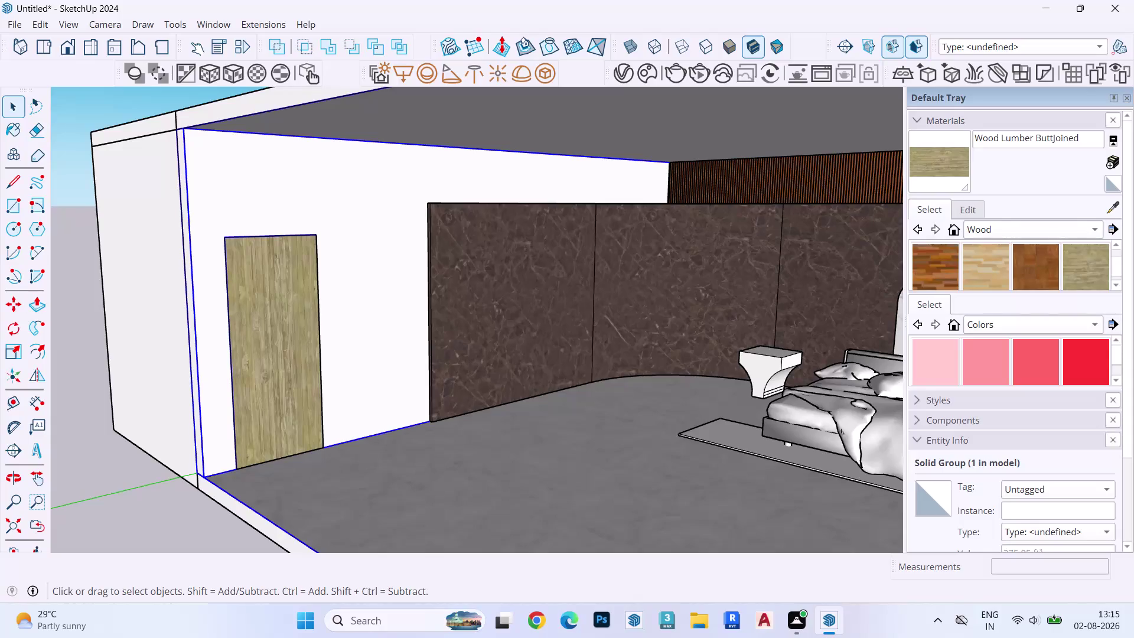
Close and reopen the secondary material library pane, scrolling through its Wood textures.
click(1118, 140)
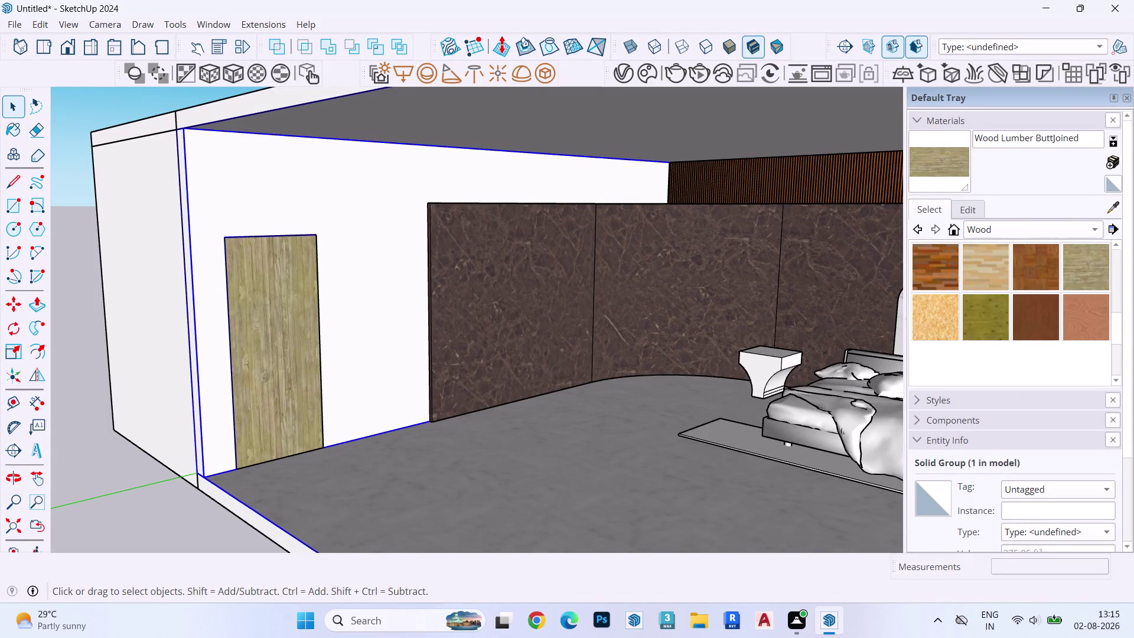
click(1112, 138)
scroll(down, 3)
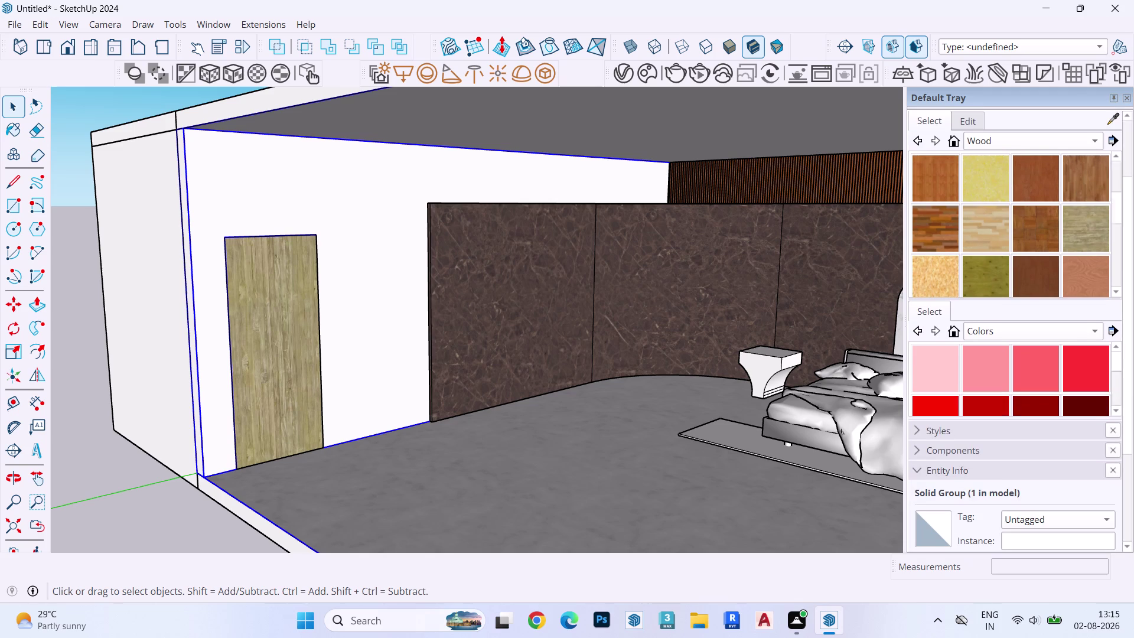
scroll(up, 3)
scroll(up, 3)
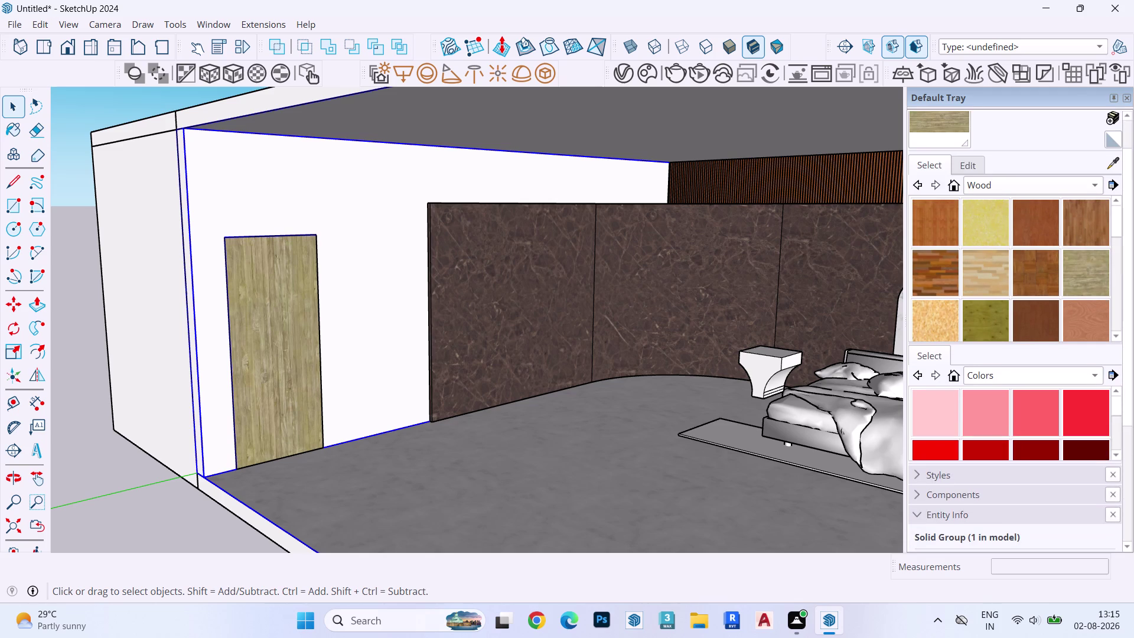
scroll(up, 3)
scroll(up, 3)
scroll(down, 3)
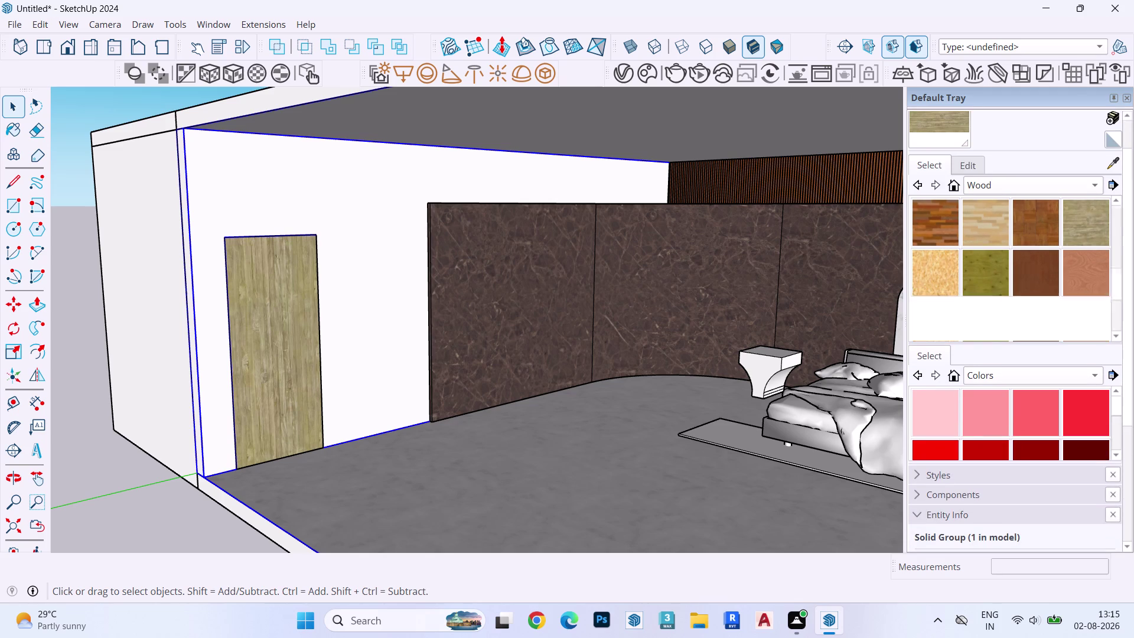
scroll(down, 3)
scroll(up, 3)
scroll(up, 3)
Close the secondary library pane again, then collapse and re-expand the Materials panel.
click(1113, 137)
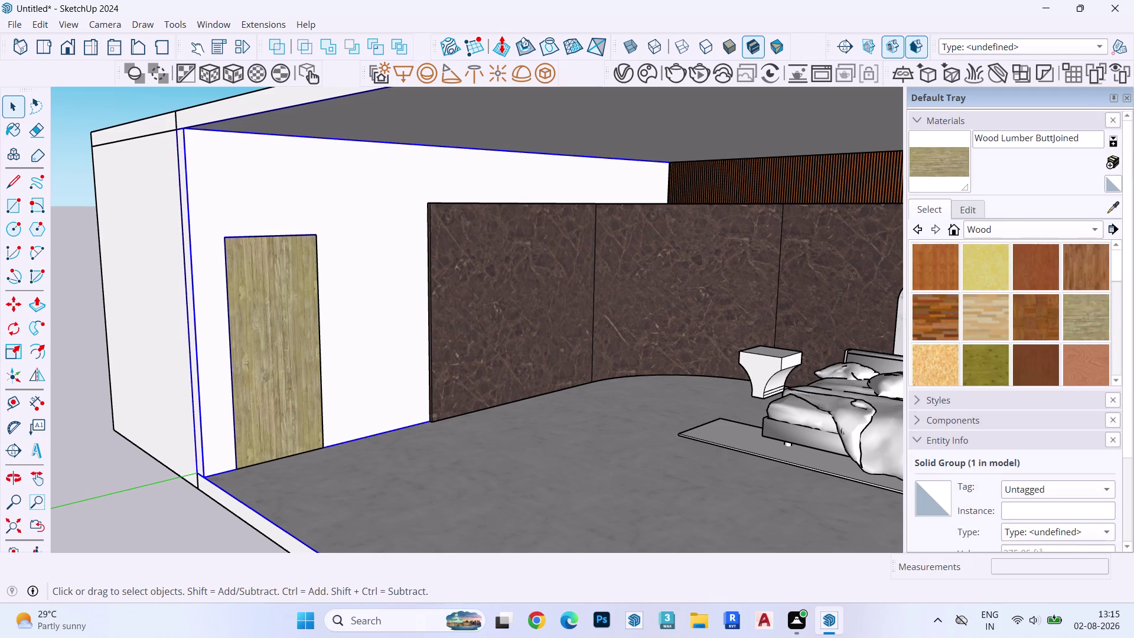
click(958, 117)
click(946, 177)
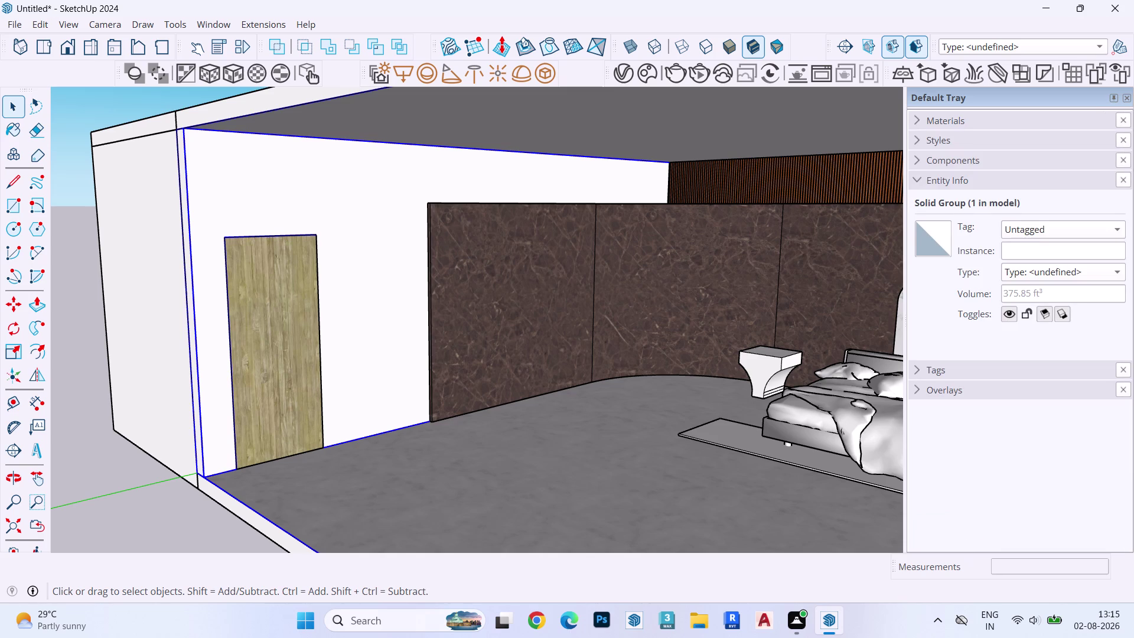
click(943, 119)
scroll(up, 3)
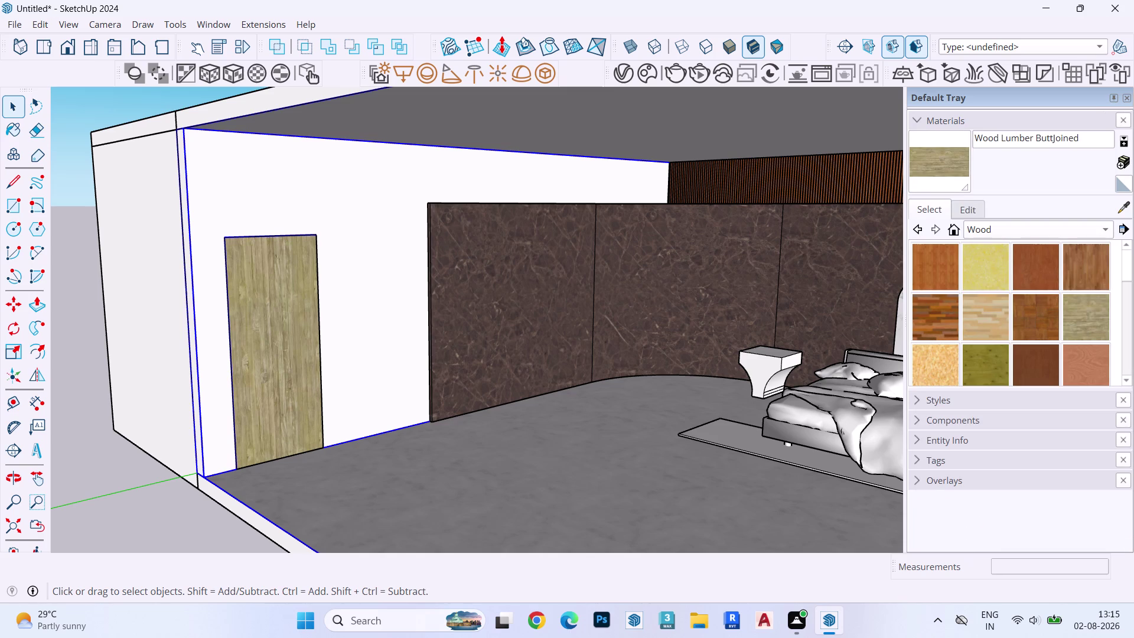
scroll(up, 3)
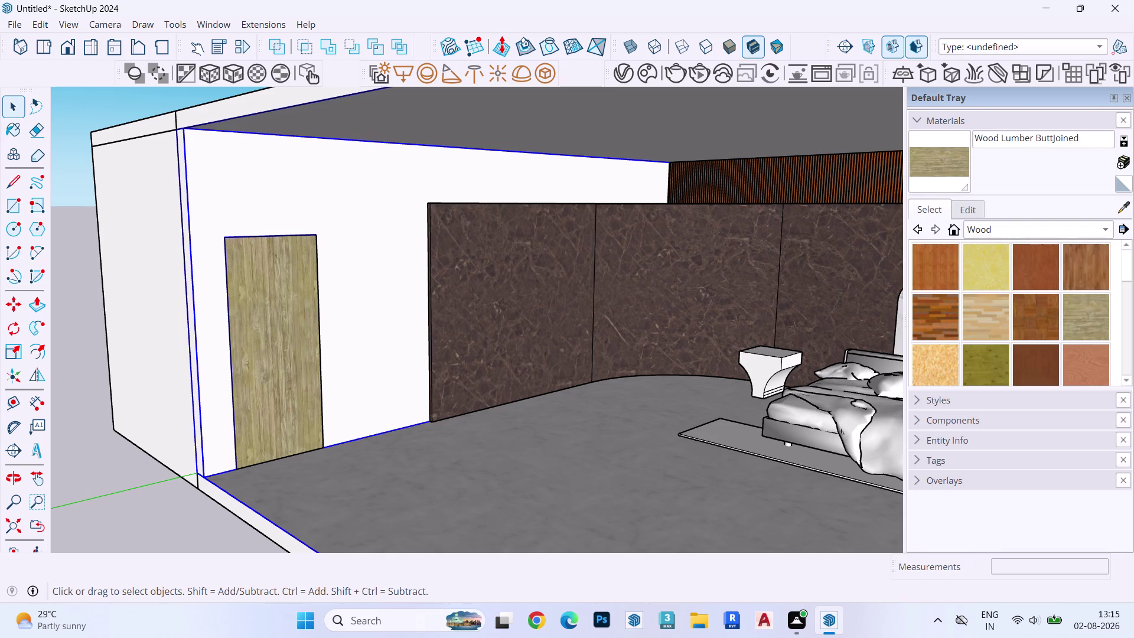
Switch the materials library to Colors and scroll through the colour swatches.
click(977, 232)
click(952, 85)
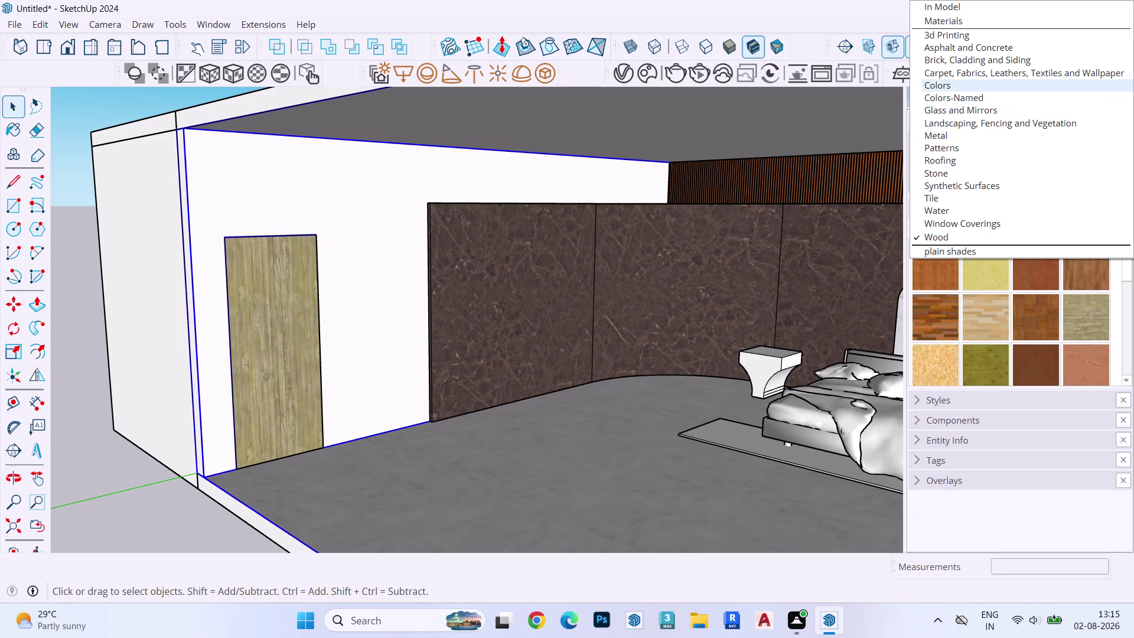
scroll(down, 3)
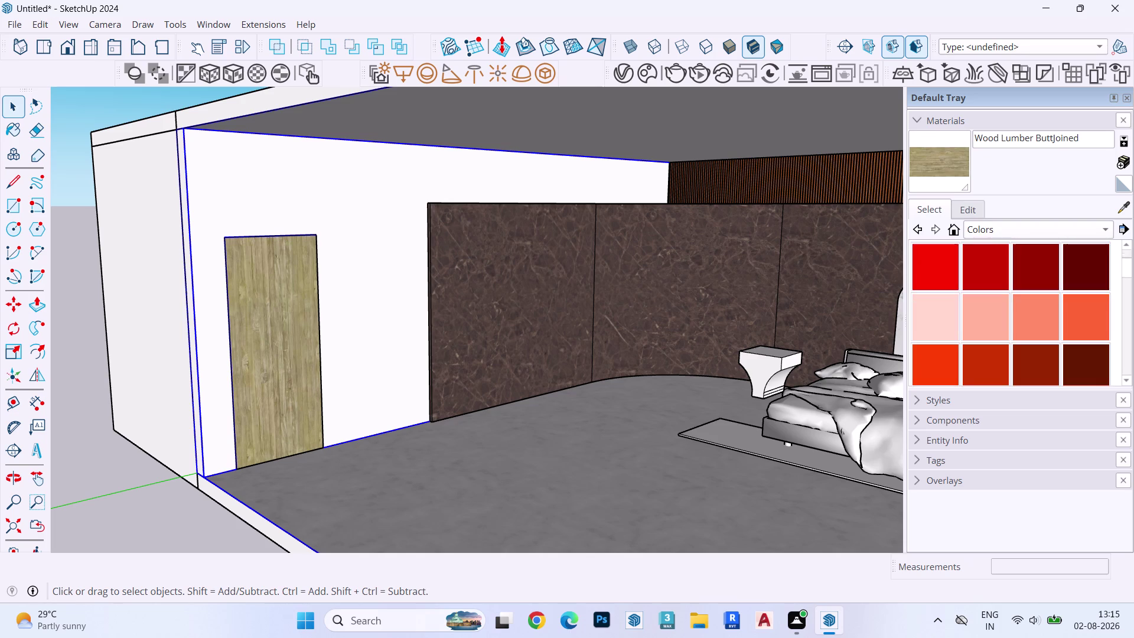
scroll(down, 3)
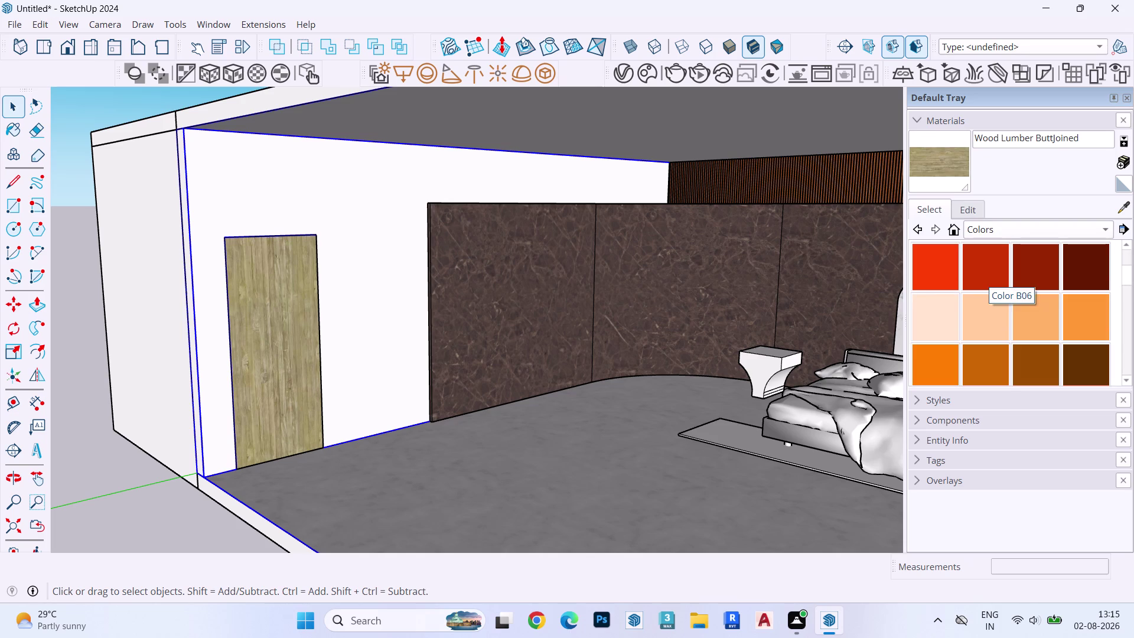
scroll(down, 3)
scroll(down, 3)
scroll(up, 3)
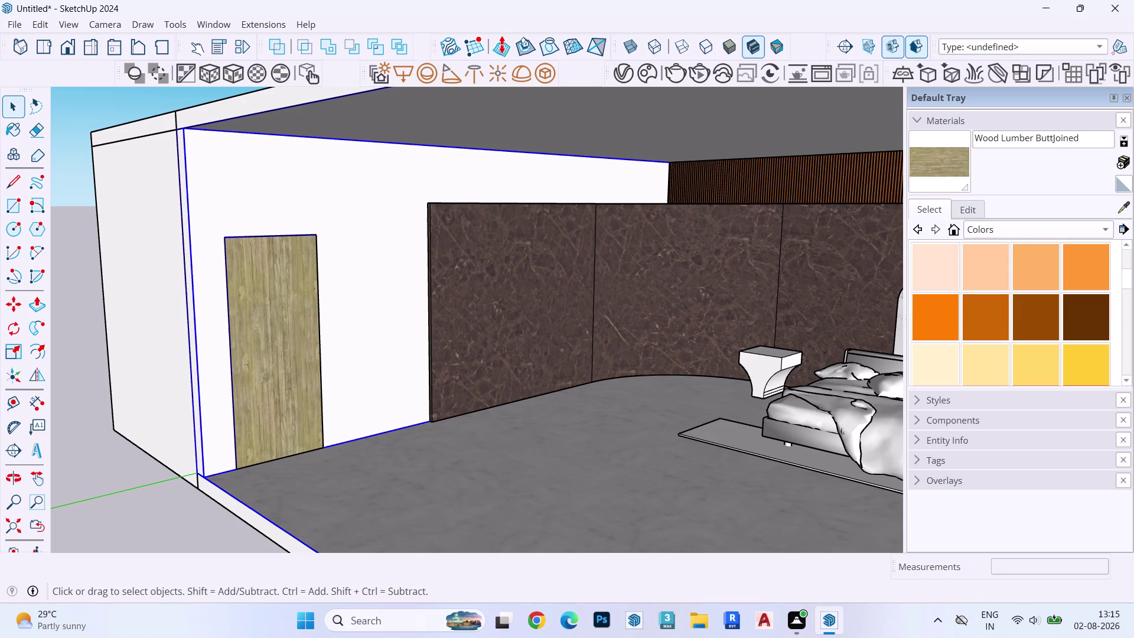
scroll(down, 3)
scroll(down, 3)
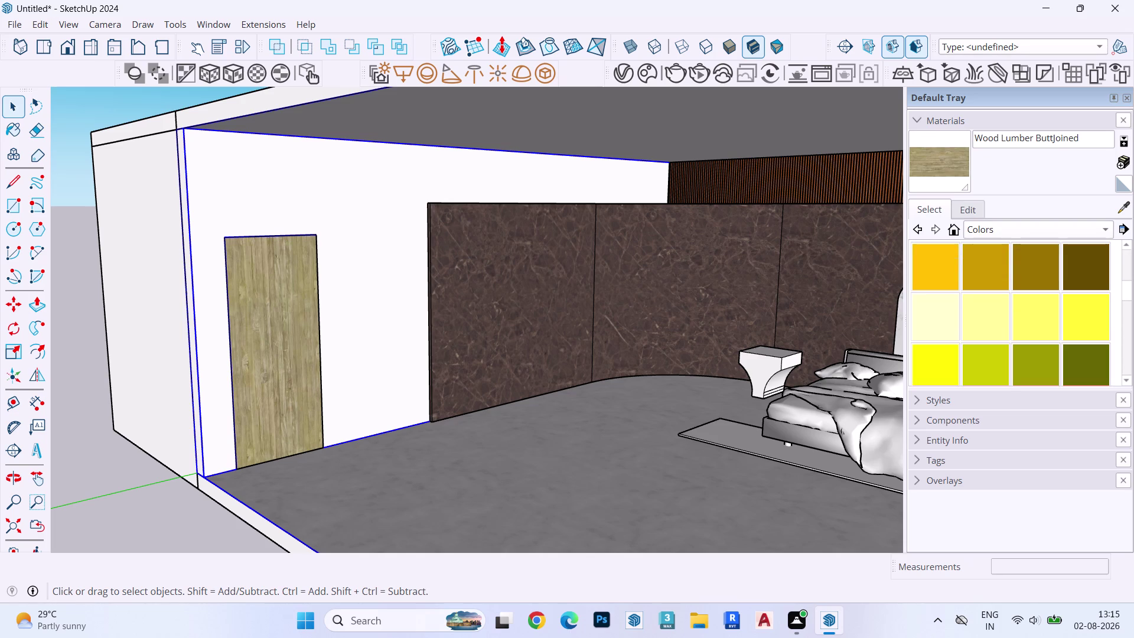
scroll(down, 3)
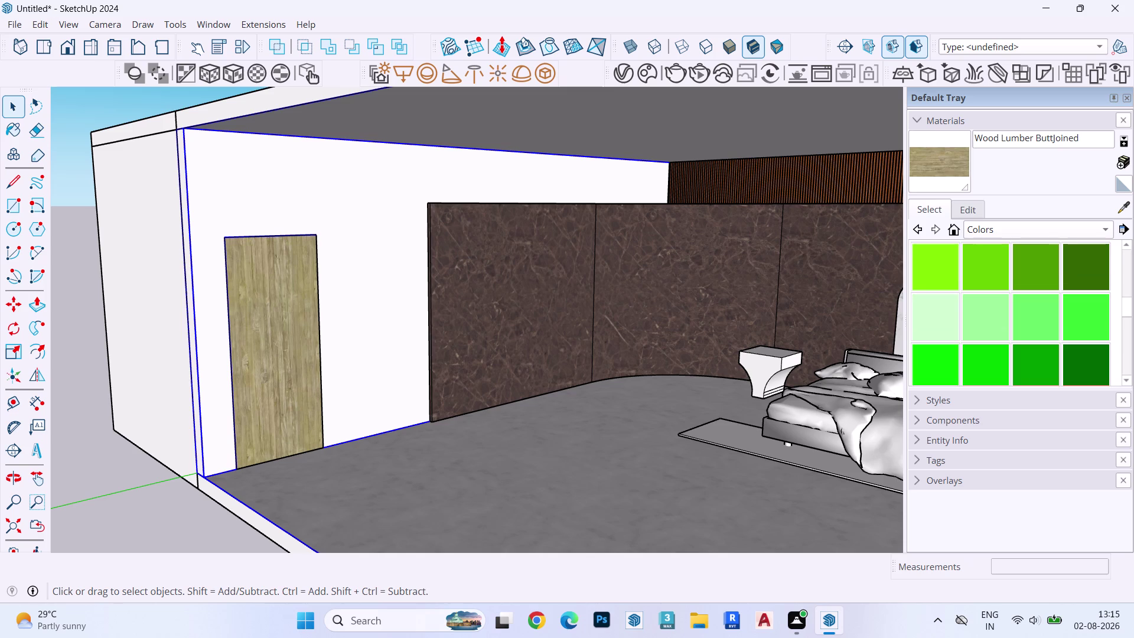
scroll(down, 3)
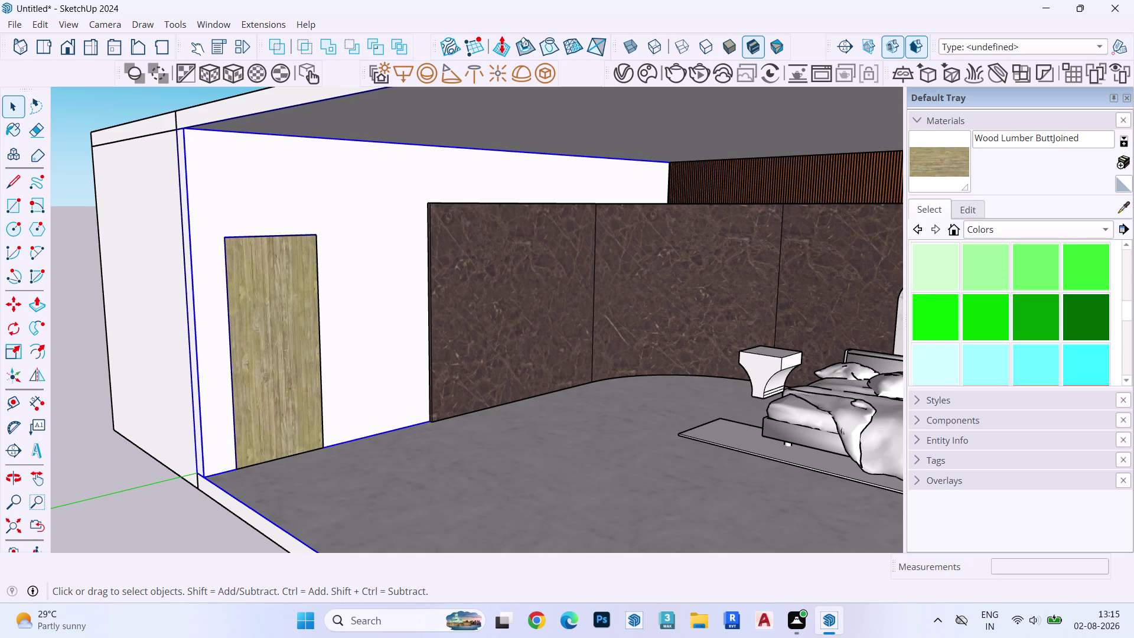
scroll(down, 3)
scroll(down, 3)
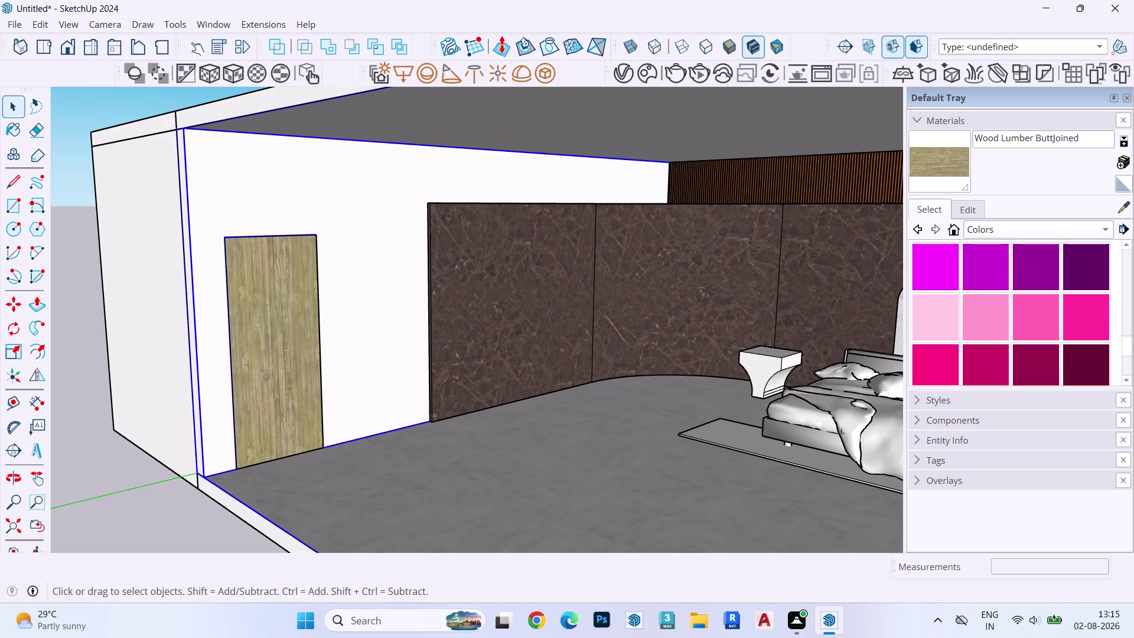
scroll(down, 3)
scroll(up, 3)
scroll(up, 3)
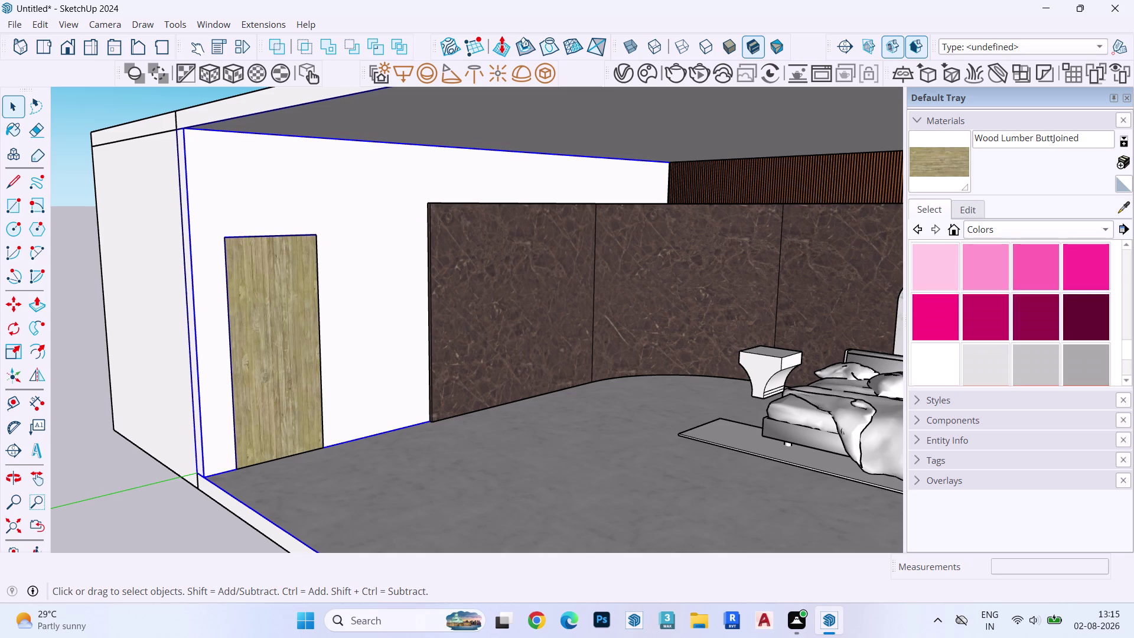
scroll(up, 3)
scroll(up, 3)
scroll(up, 3)
scroll(up, 3)
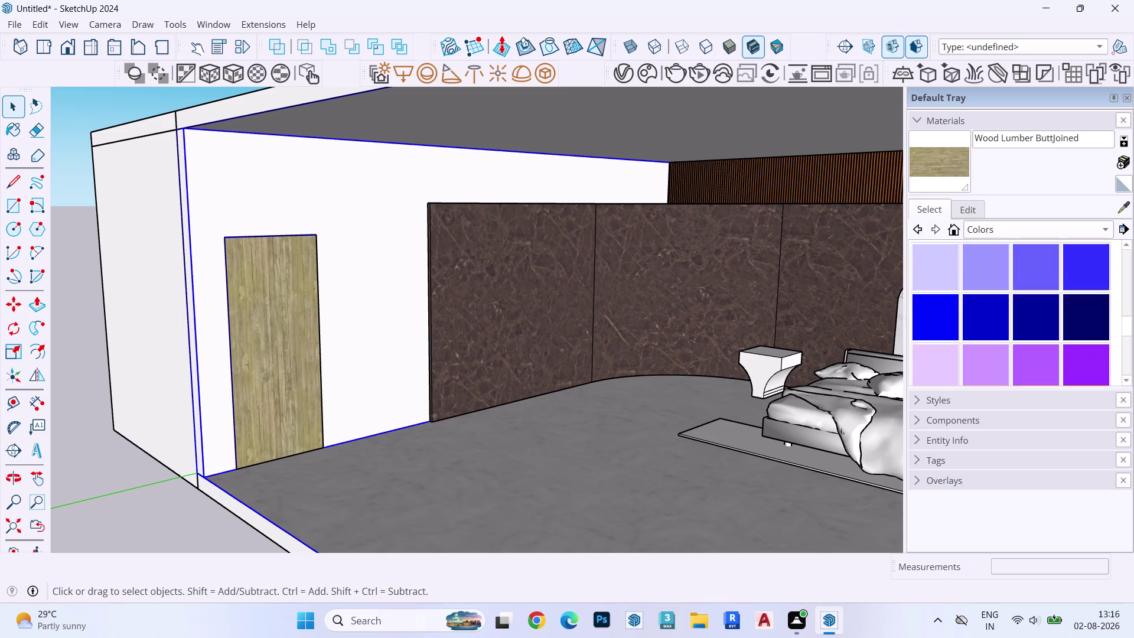
scroll(up, 3)
scroll(up, 3)
scroll(up, 3)
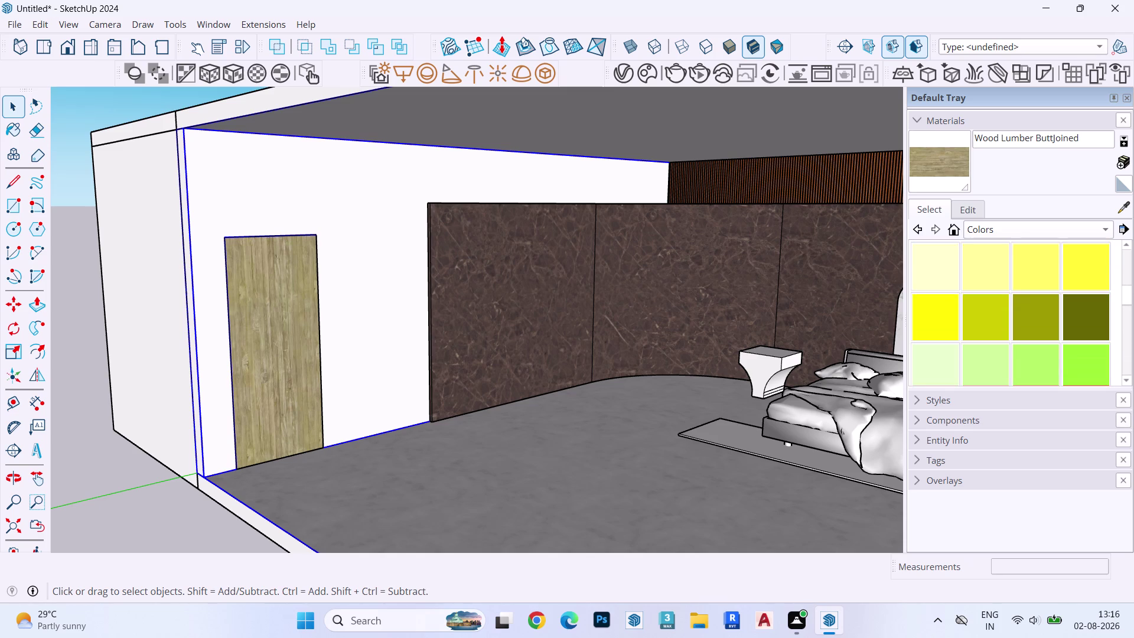
scroll(up, 3)
scroll(up, 3)
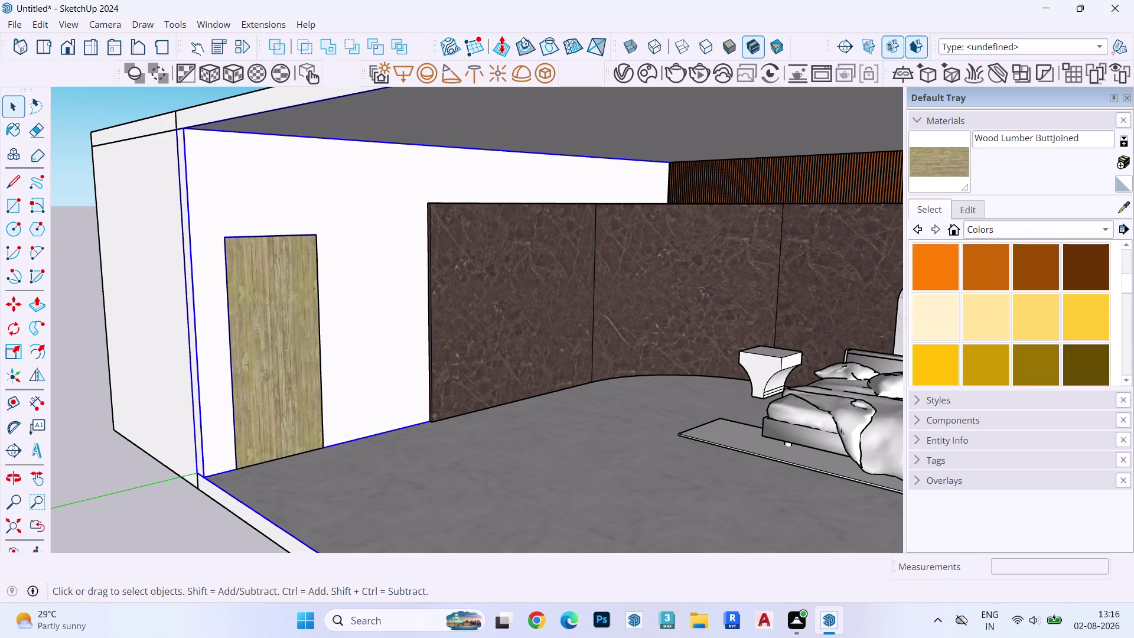
click(1023, 320)
key(space)
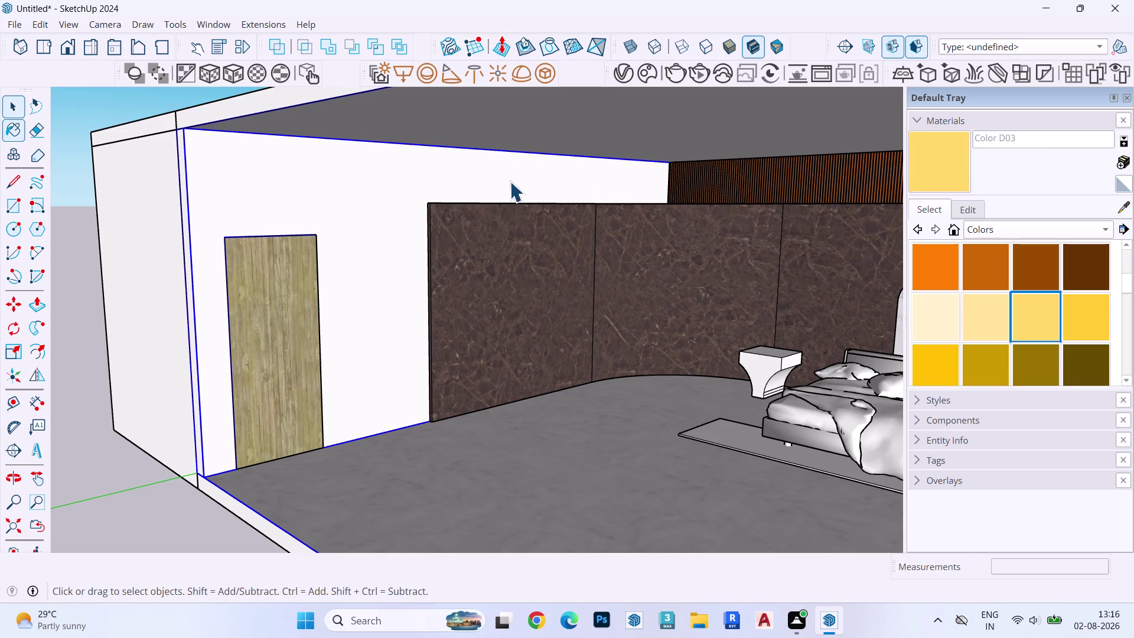
double_click(502, 172)
double_click(496, 165)
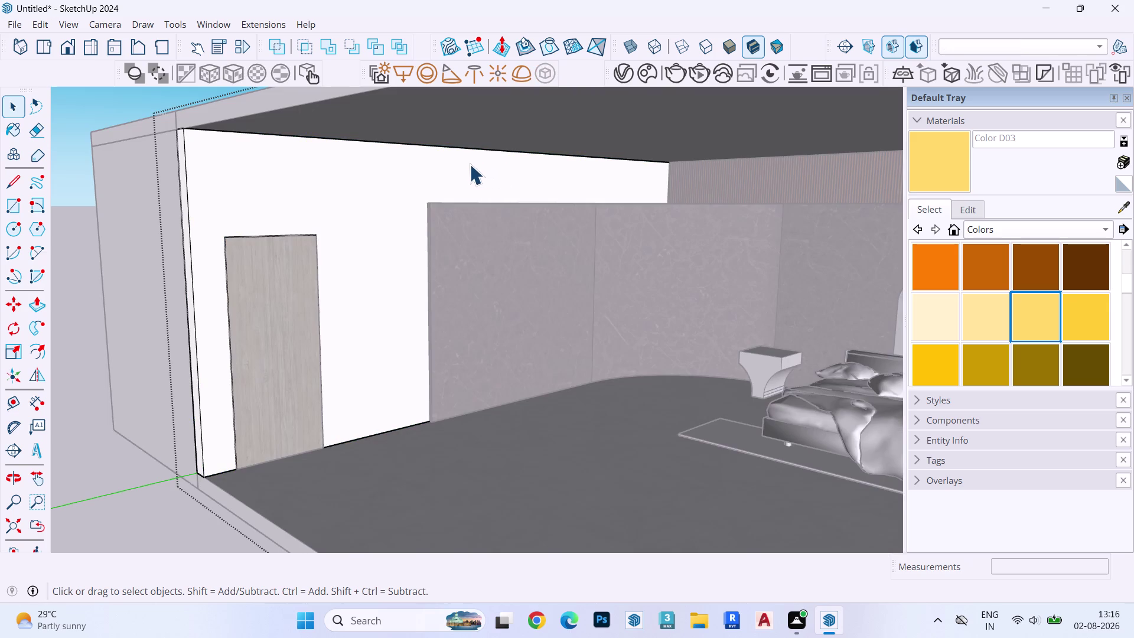
click(466, 164)
click(1023, 308)
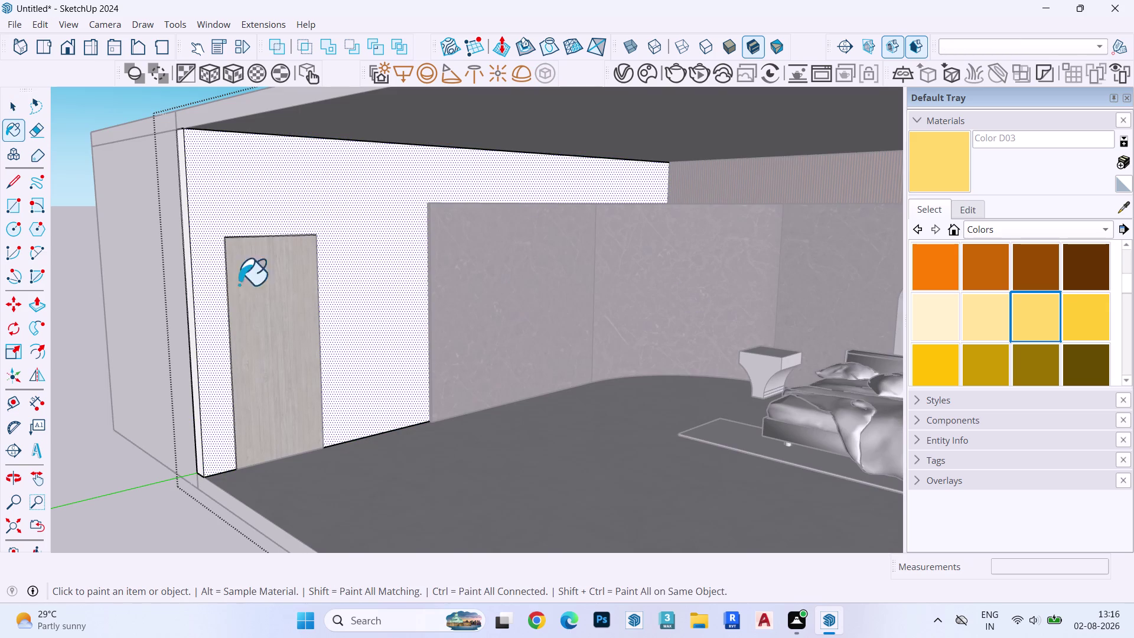
click(318, 218)
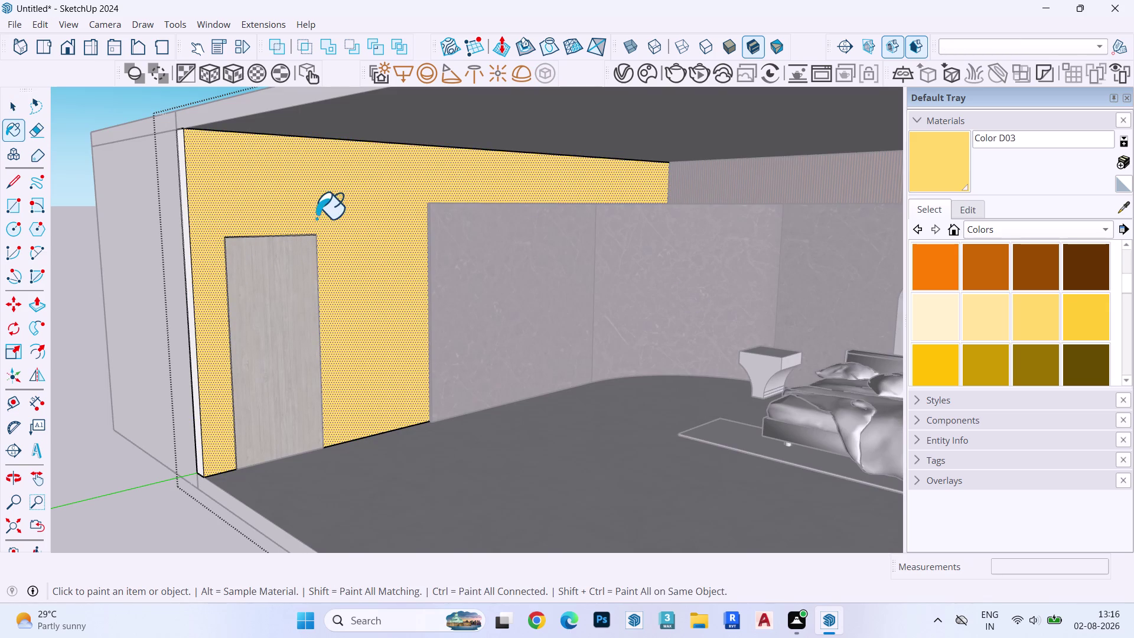
middle_drag(560, 238, 930, 227)
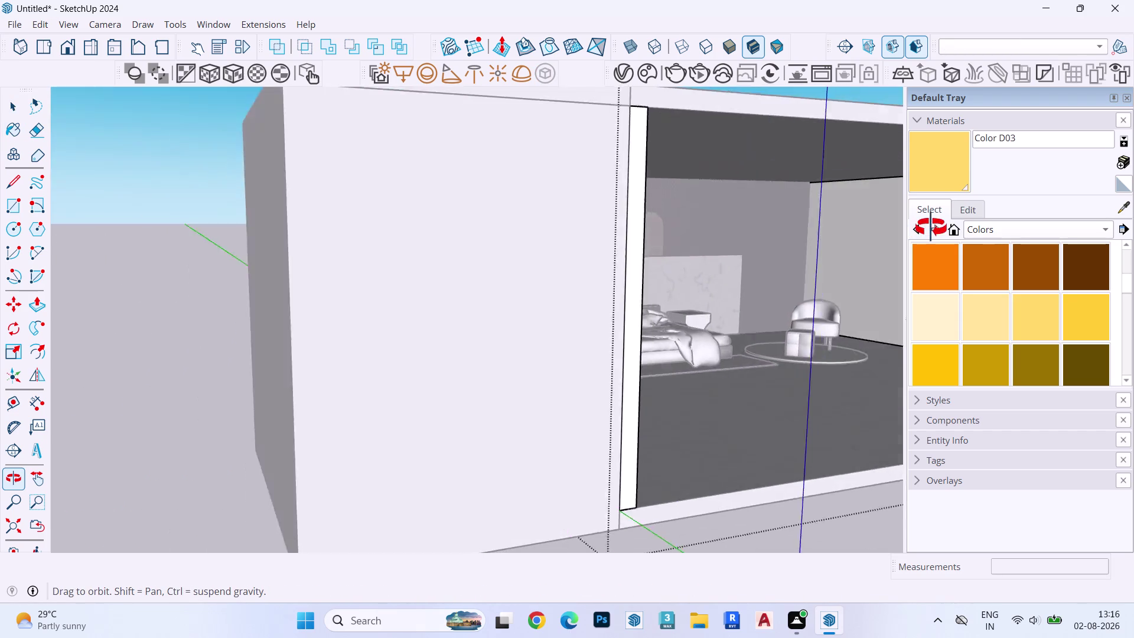
middle_drag(930, 228, 898, 240)
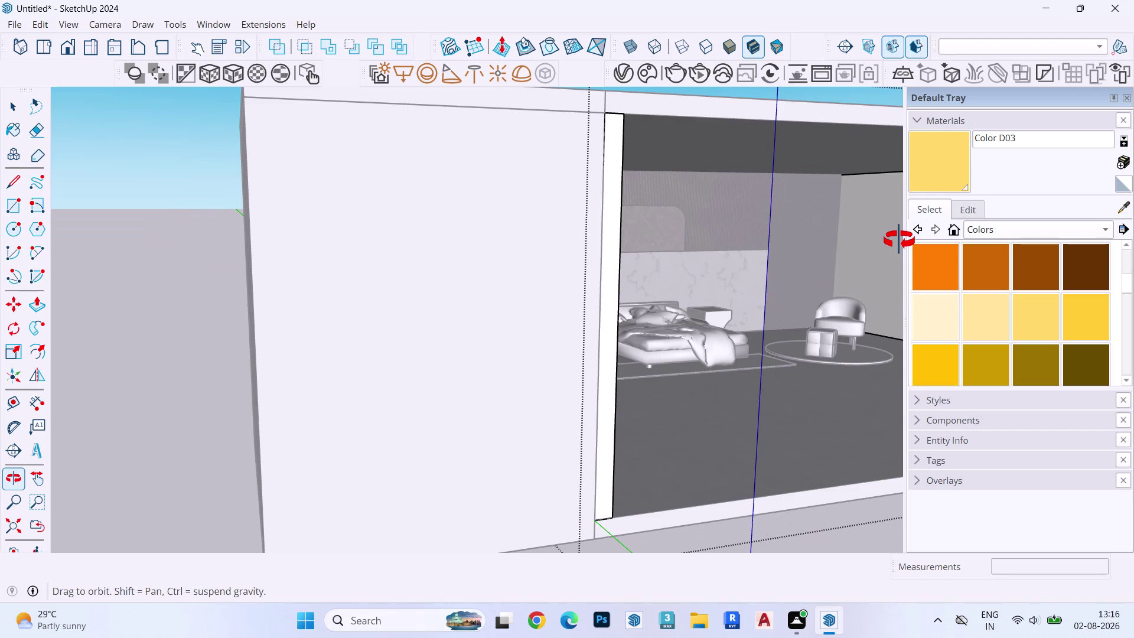
middle_drag(899, 240, 898, 241)
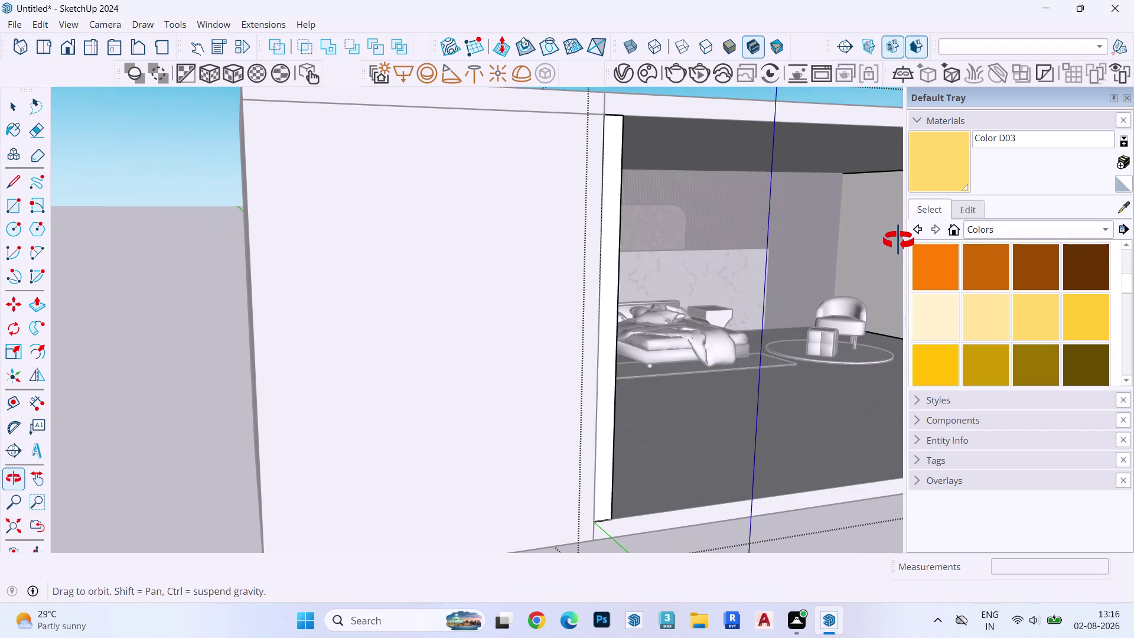
middle_drag(898, 241, 889, 242)
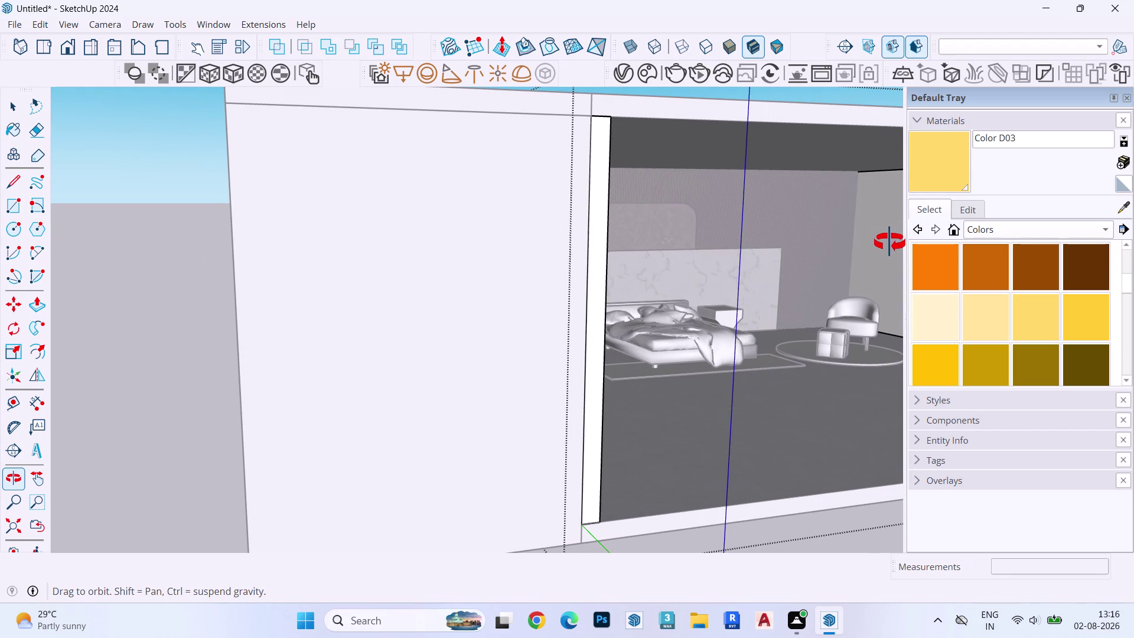
middle_drag(890, 242, 841, 249)
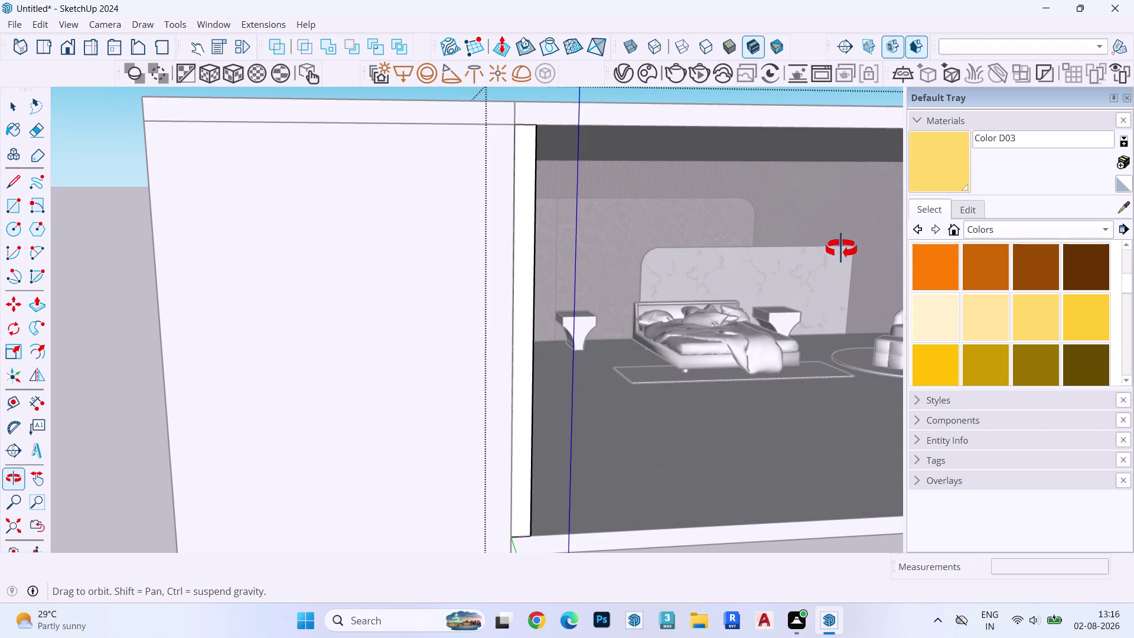
middle_drag(841, 248, 839, 252)
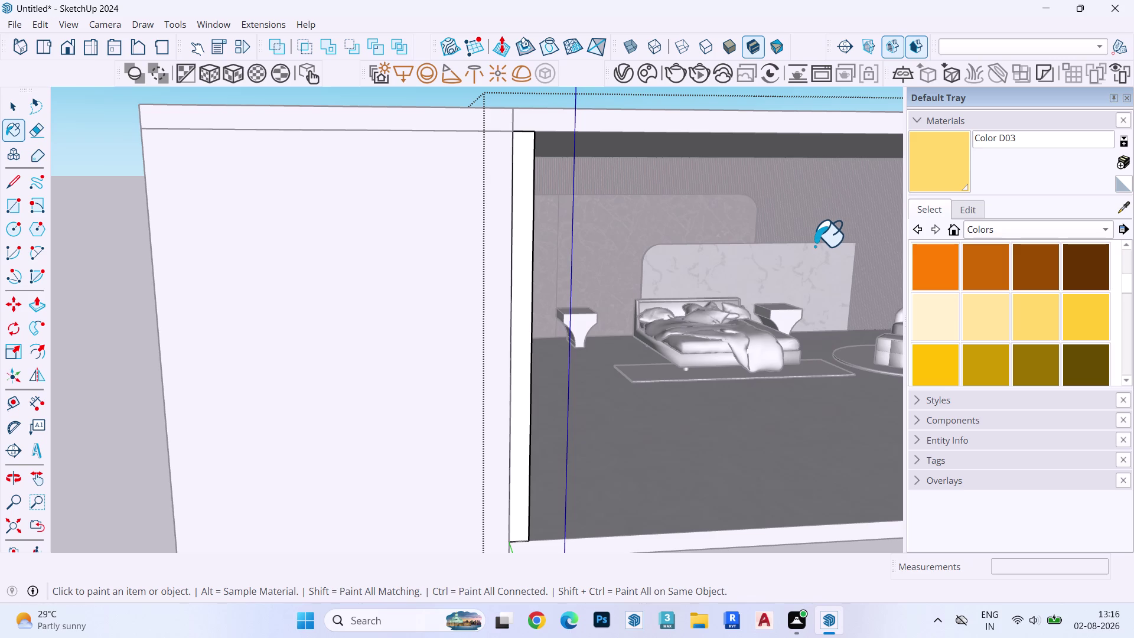
Paint the whole right side wall with yellow Color D03.
middle_drag(811, 245, 600, 254)
key(space)
key(Escape)
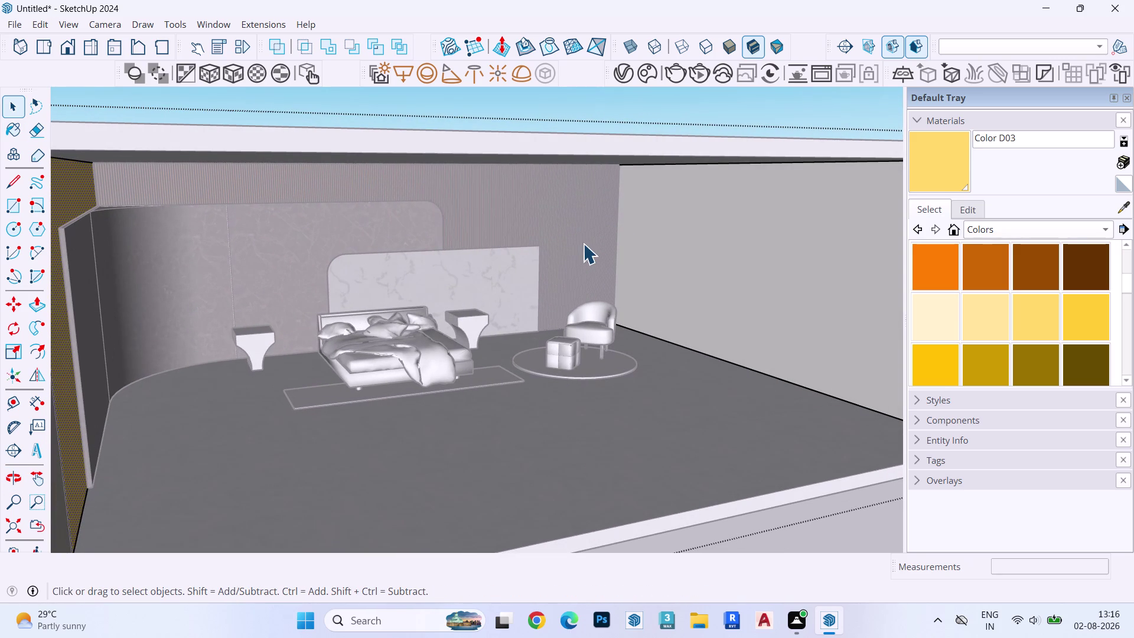
key(Escape)
key(Escape)
triple_click(803, 209)
click(803, 209)
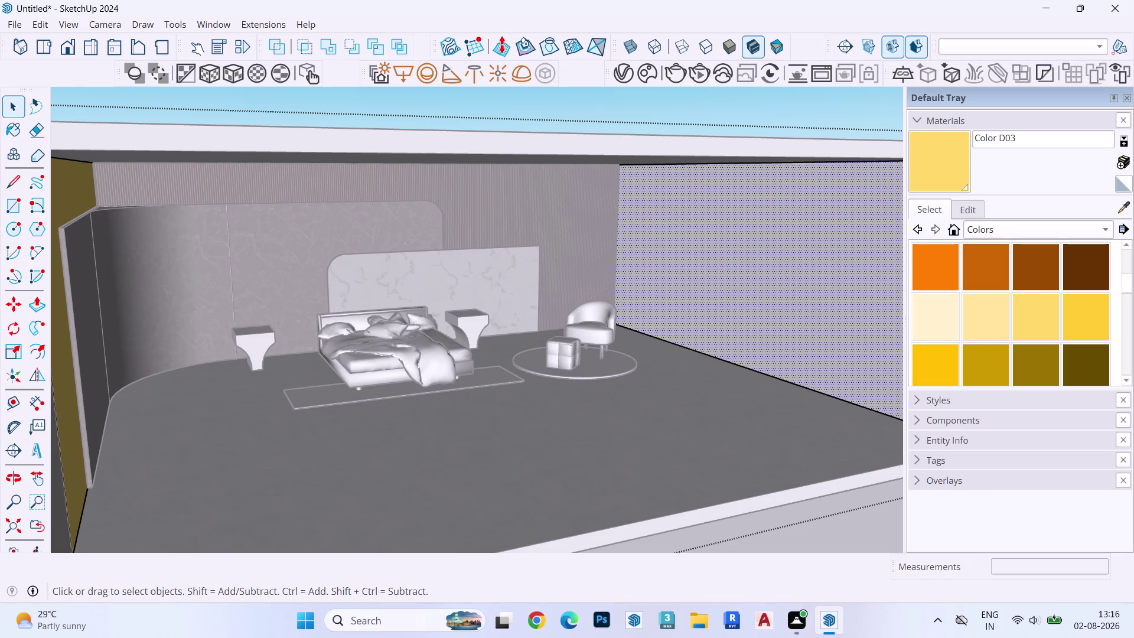
click(924, 156)
click(773, 232)
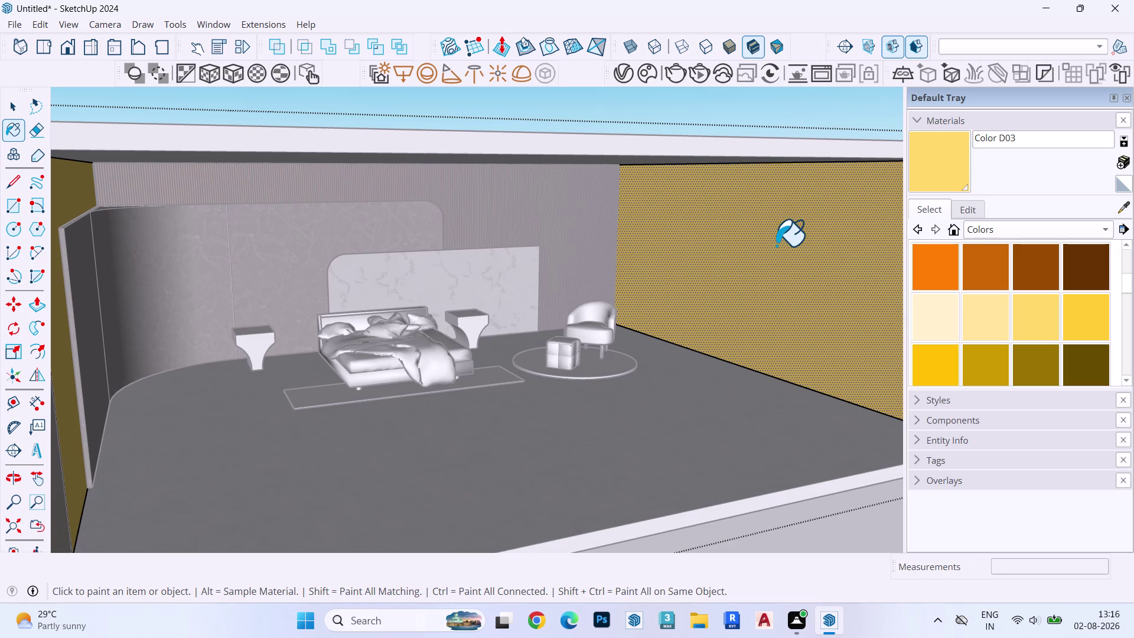
Show the model with textures and face the bed wall straight on.
key(space)
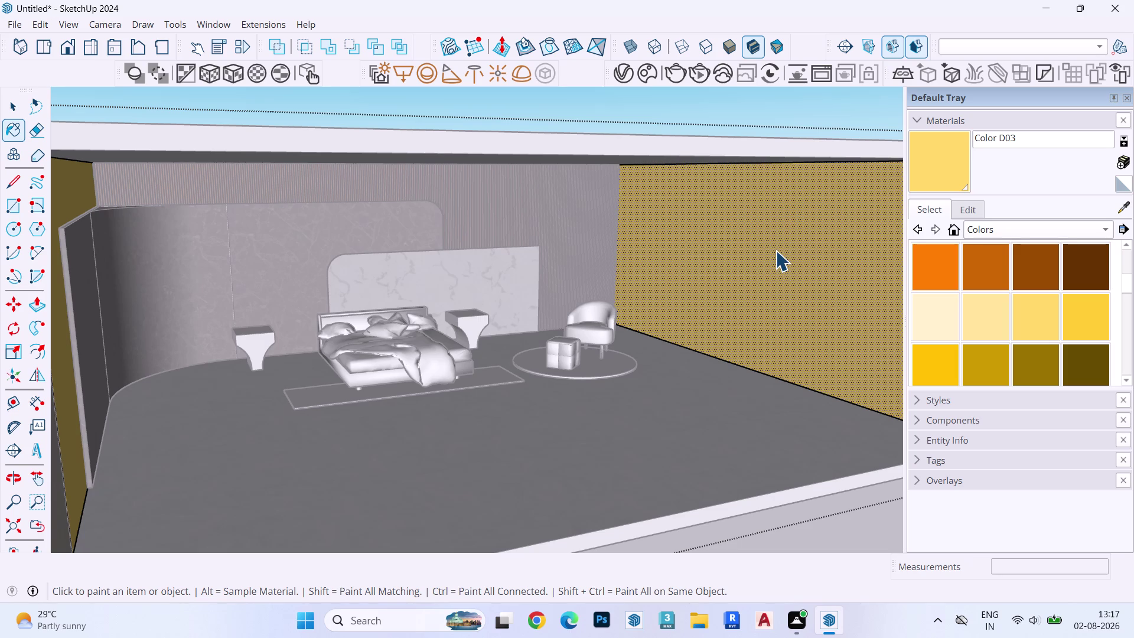
key(Escape)
key(Escape)
key(Escape)
key(Escape)
key(Escape)
key(Escape)
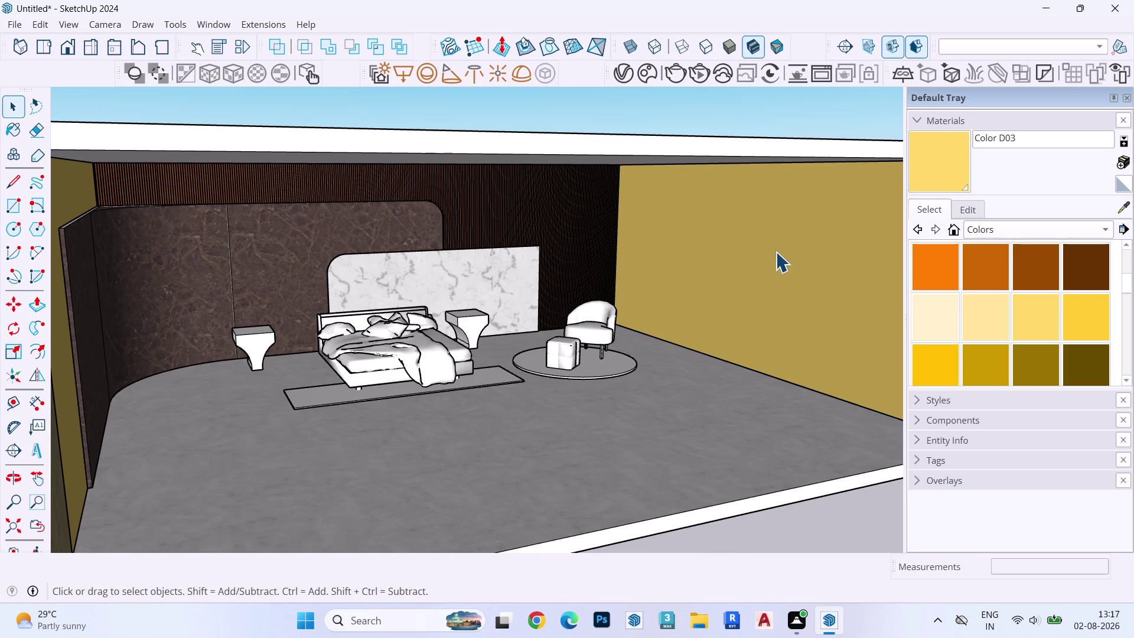
key(Escape)
middle_drag(684, 444, 681, 443)
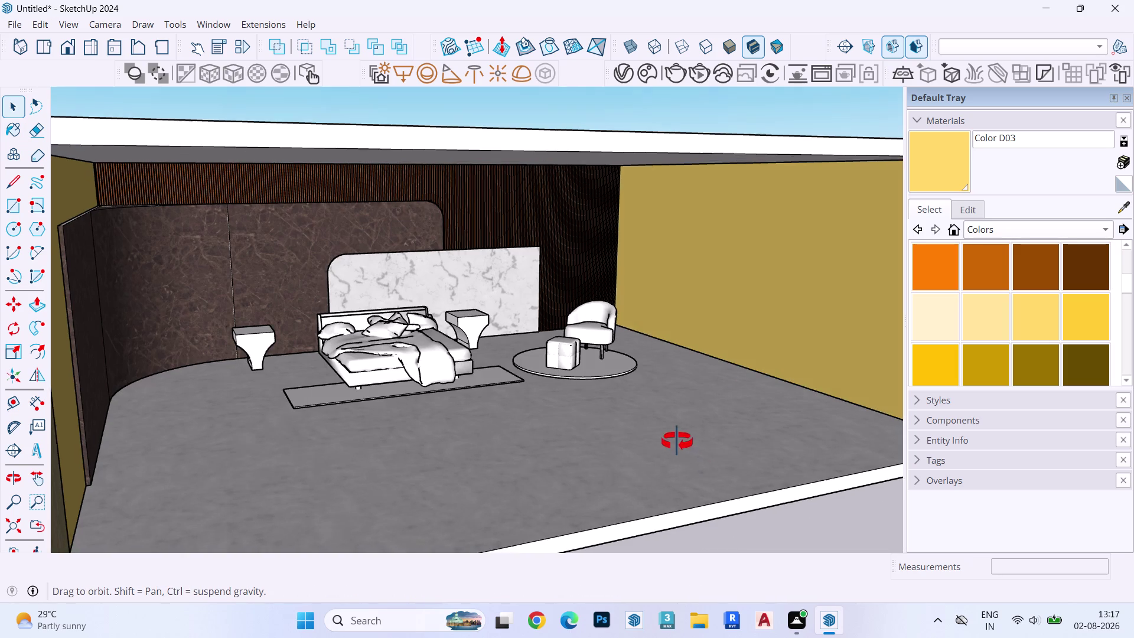
middle_drag(680, 443, 574, 410)
Select the ceiling slab group while viewing the room from above.
scroll(up, 3)
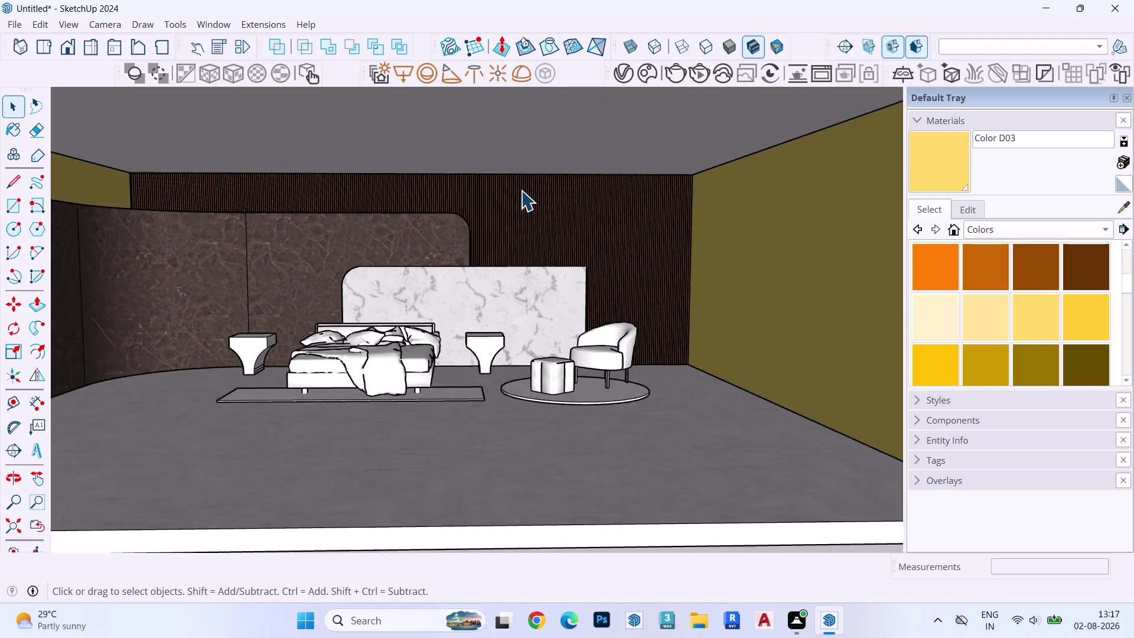
double_click(521, 190)
click(521, 183)
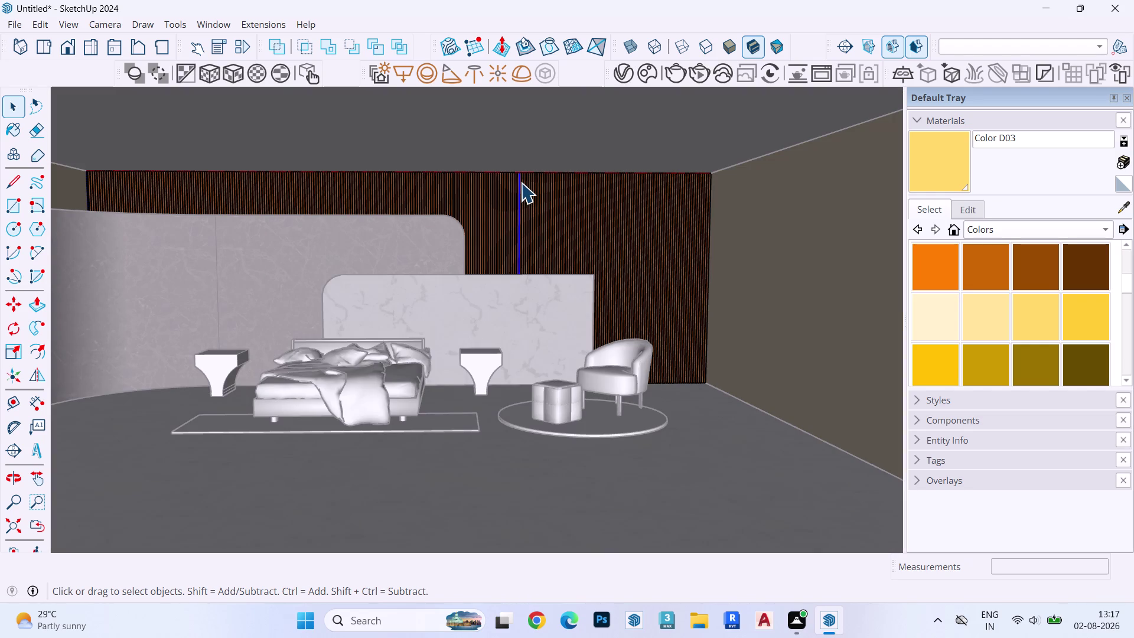
key(Escape)
click(571, 149)
scroll(down, 3)
scroll(up, 3)
scroll(down, 3)
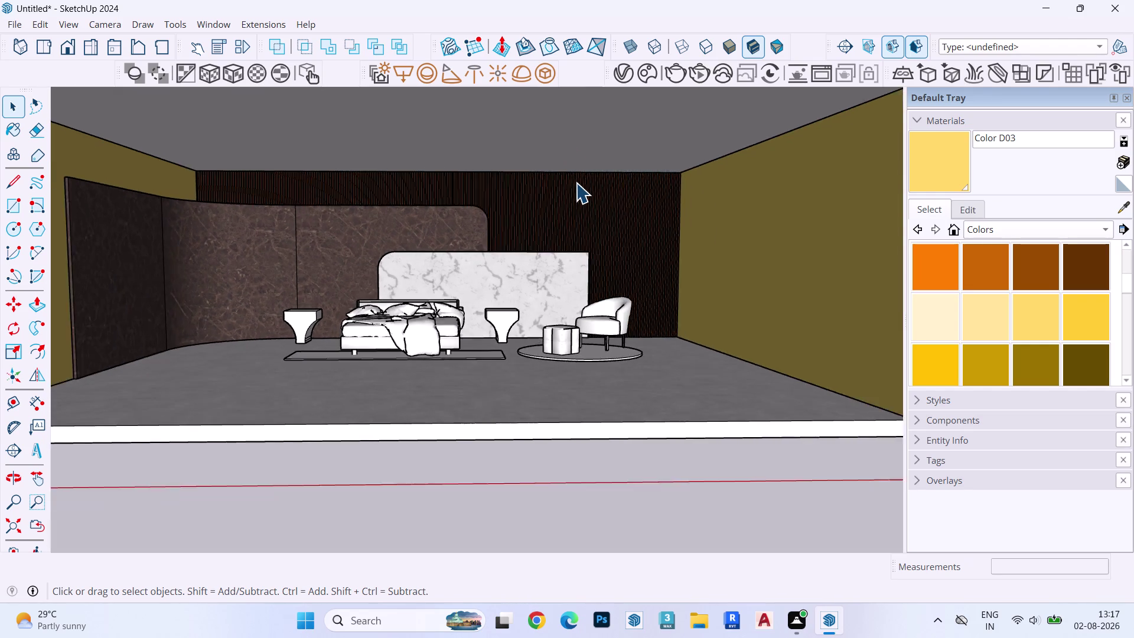
scroll(down, 3)
scroll(up, 3)
scroll(down, 3)
middle_drag(578, 188, 556, 270)
click(614, 184)
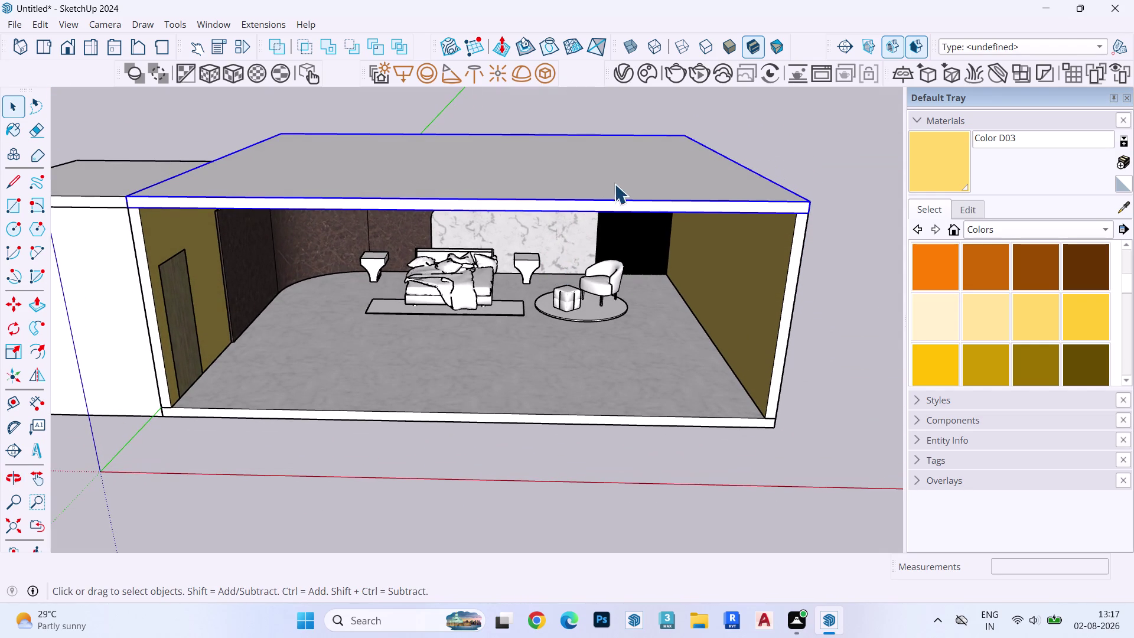
scroll(up, 3)
Move the ceiling slab straight up 1' along the blue axis.
key(m)
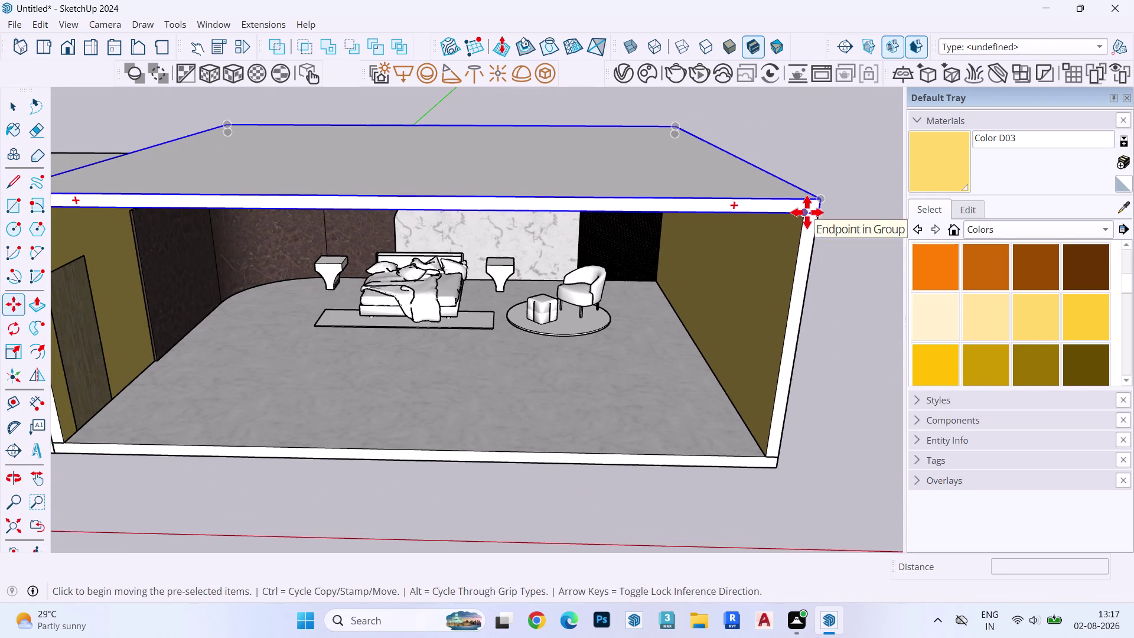
click(807, 212)
key(Up)
click(806, 214)
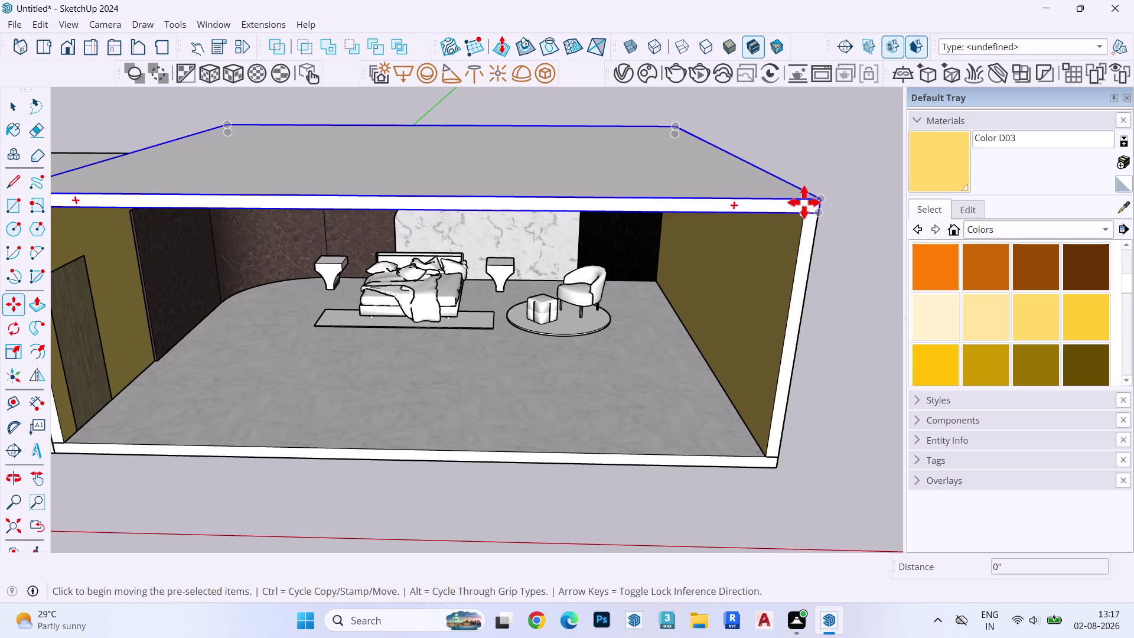
click(804, 213)
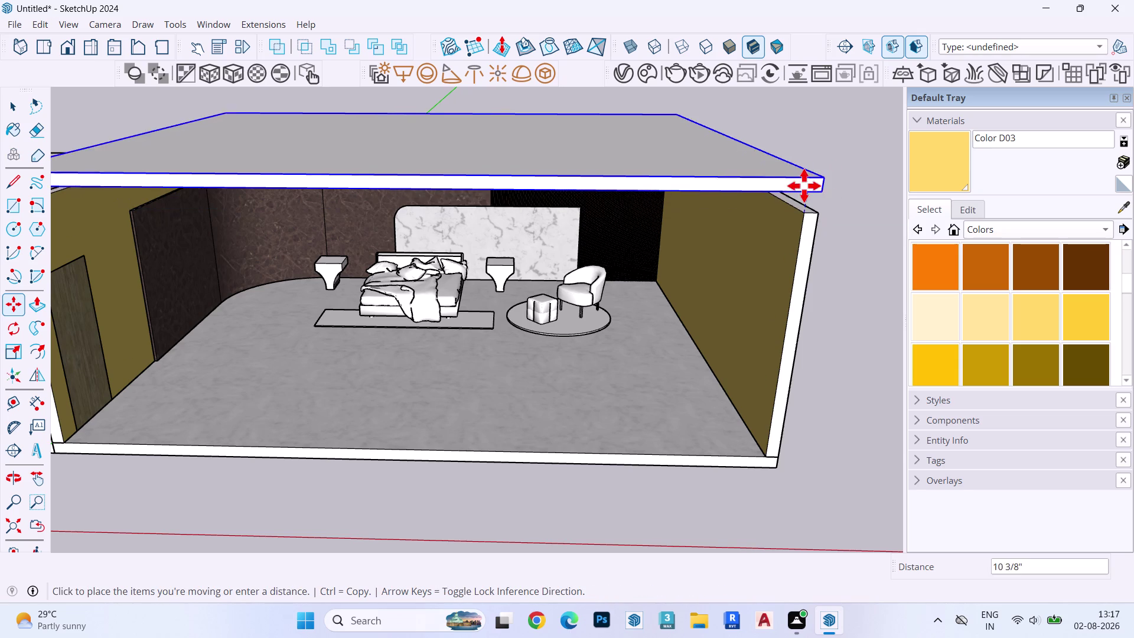
key(Up)
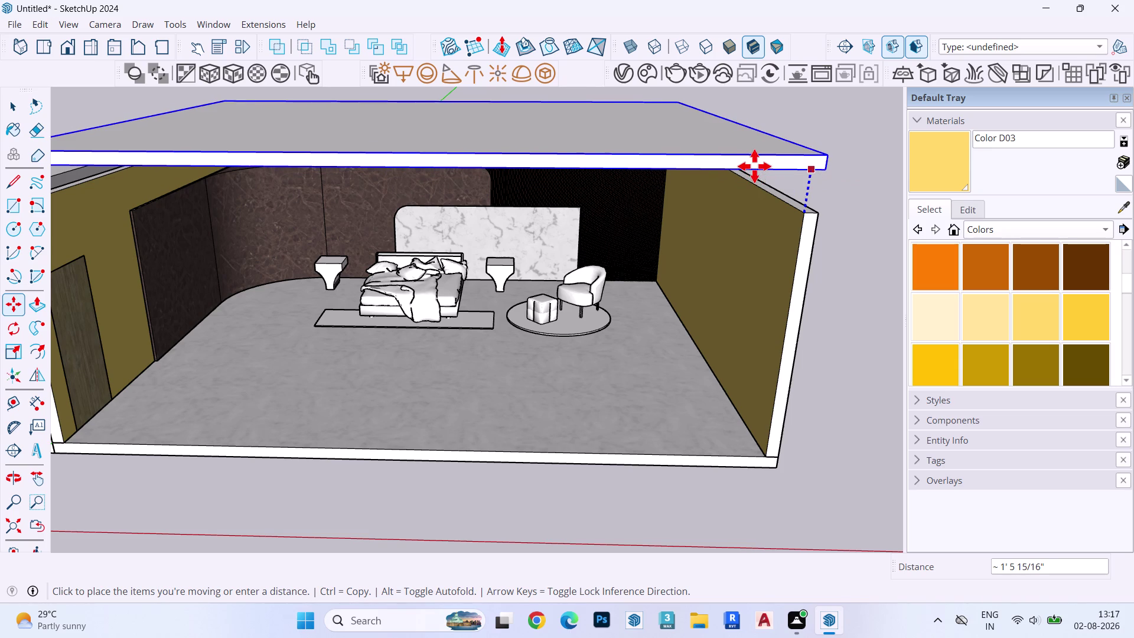
key(1)
key(apostrophe)
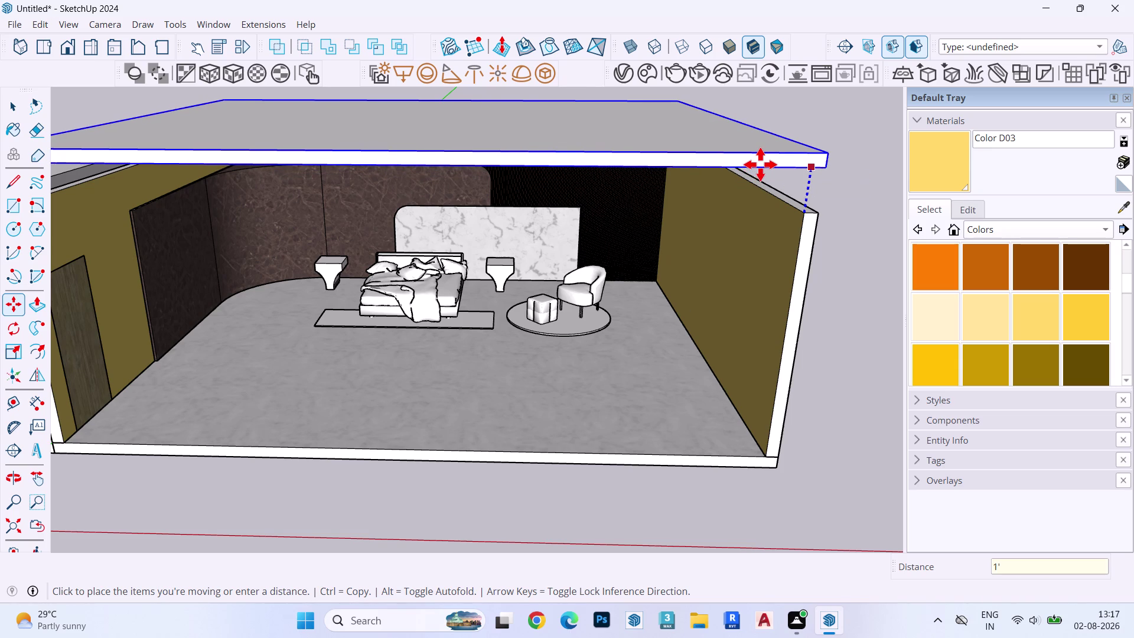
key(Return)
key(space)
middle_drag(760, 192, 743, 130)
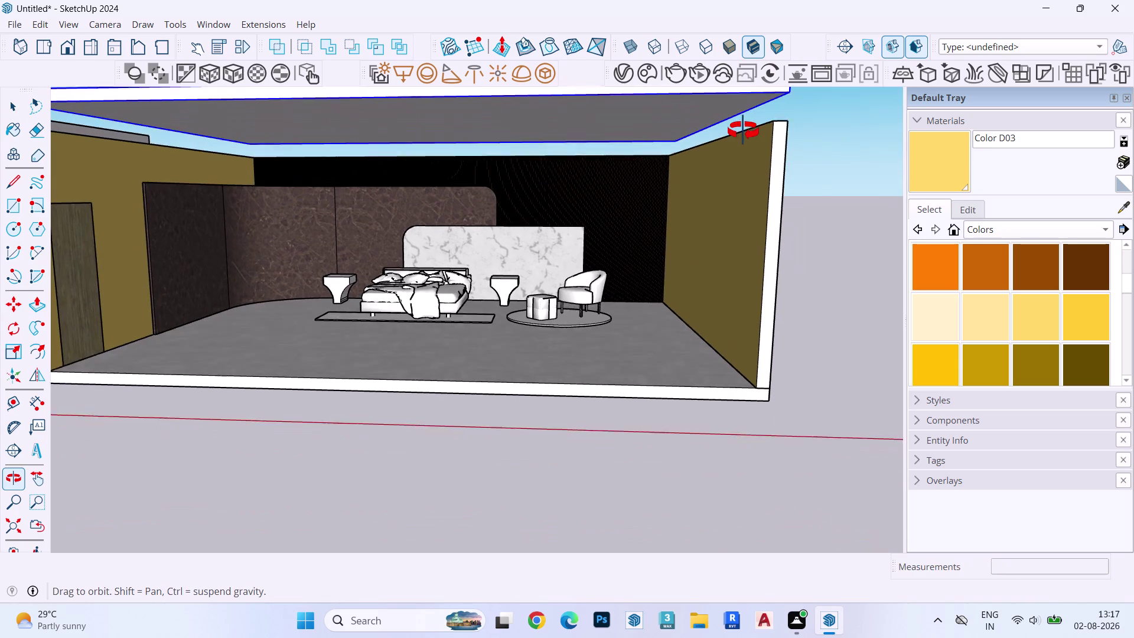
Select the raised ceiling slab from a front view of the room.
middle_drag(743, 130, 744, 130)
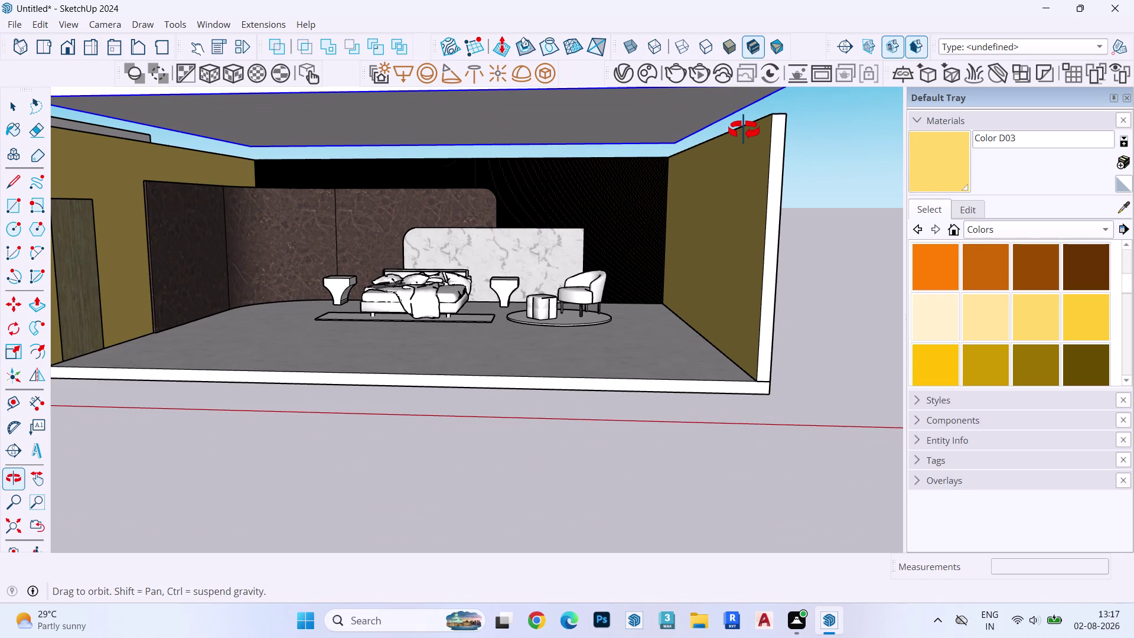
middle_drag(744, 130, 789, 175)
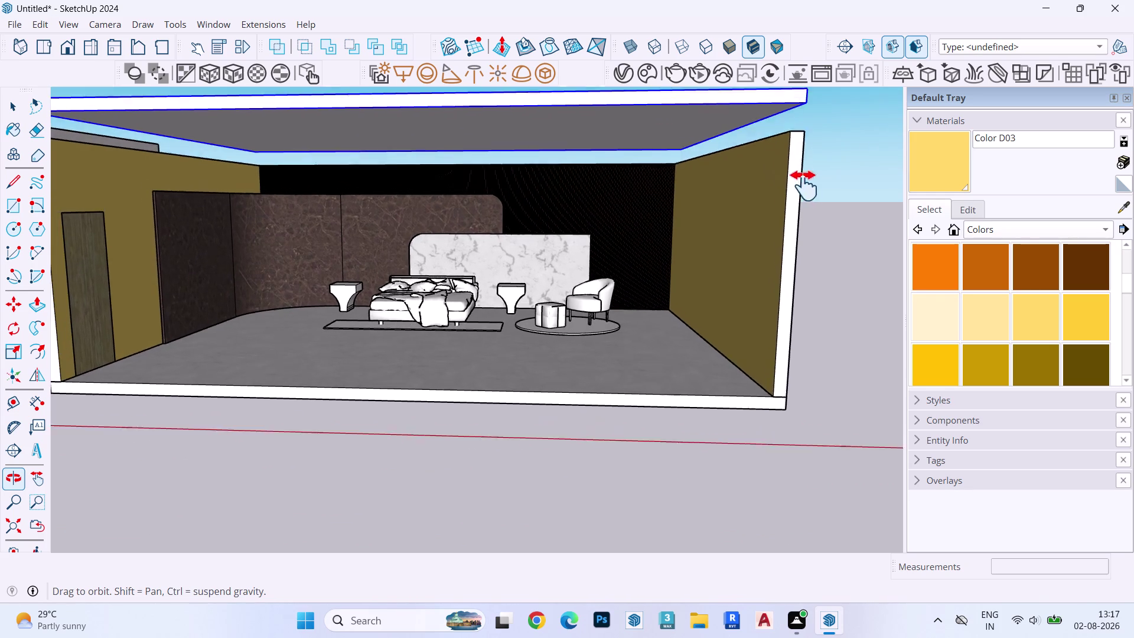
middle_drag(789, 175, 841, 220)
middle_drag(608, 204, 623, 146)
double_click(611, 168)
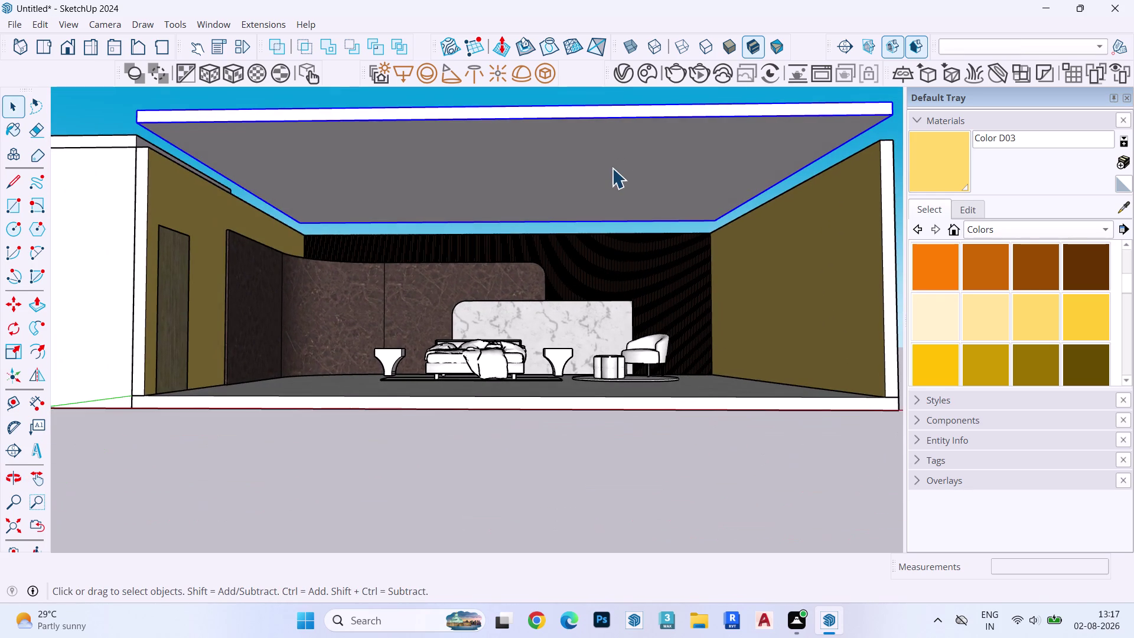
click(552, 172)
key(Escape)
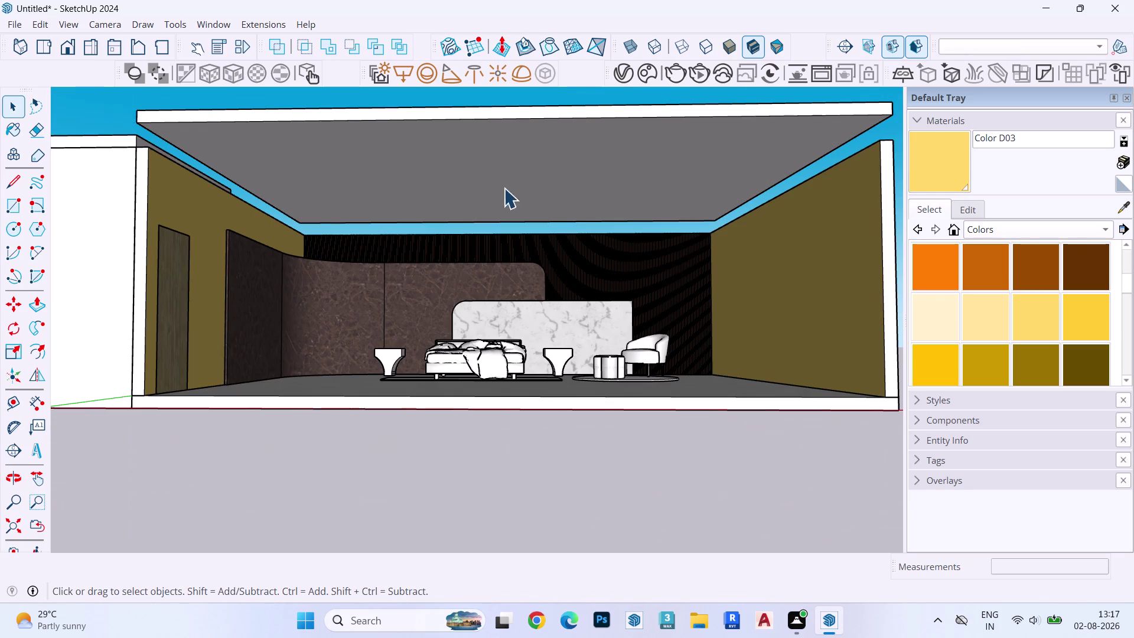
middle_drag(326, 226, 323, 271)
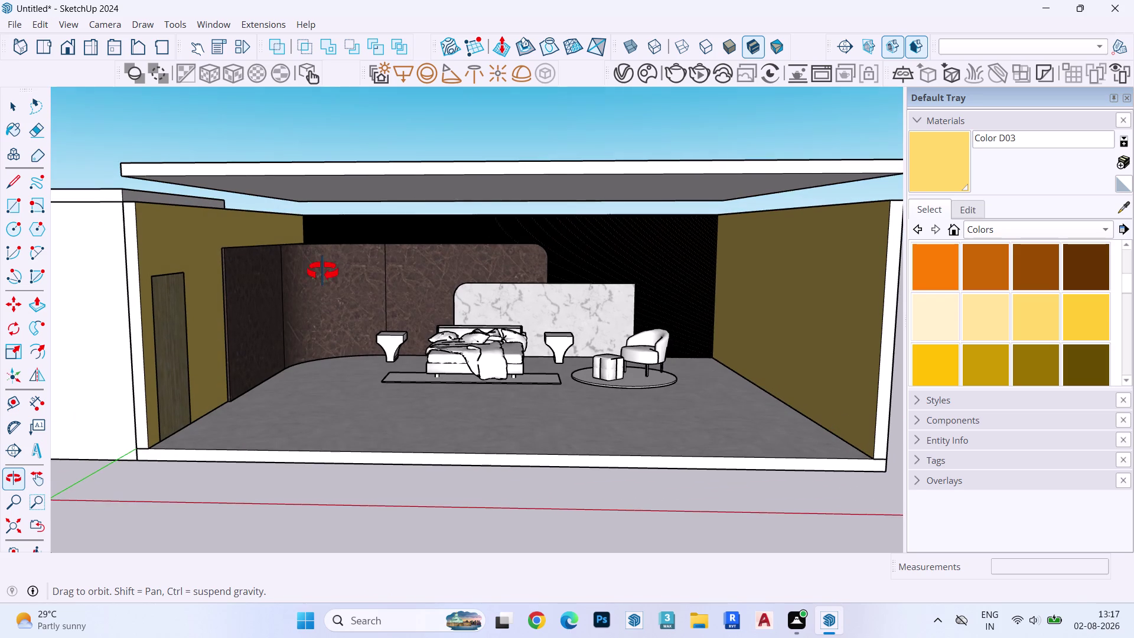
middle_drag(323, 272, 325, 263)
click(371, 154)
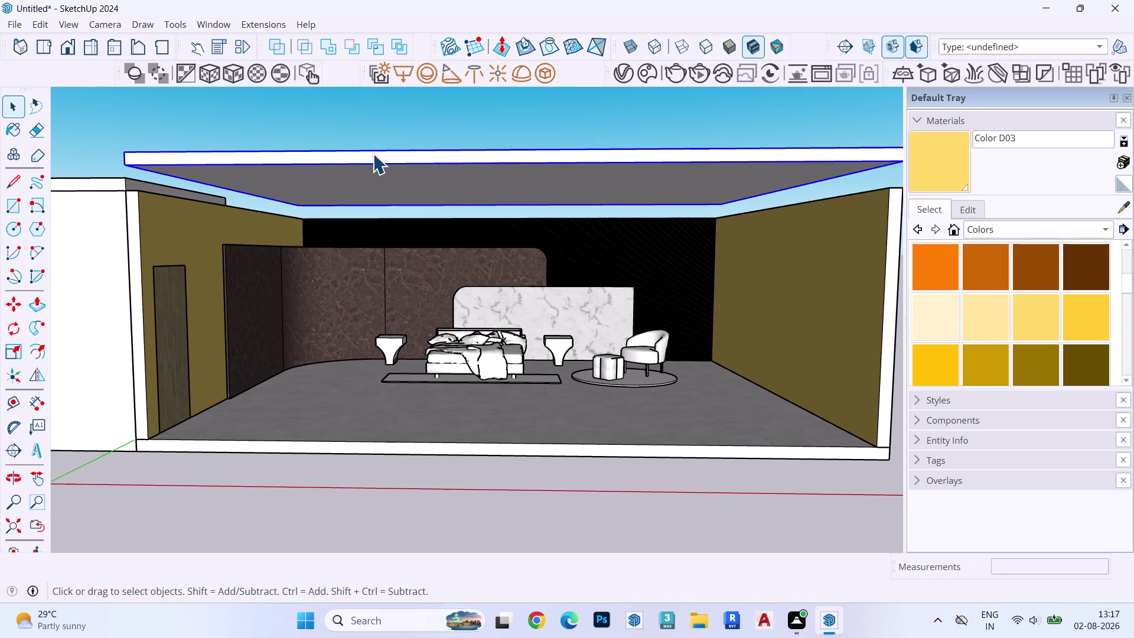
Move the ceiling slab down 1' so it rests on the walls.
key(m)
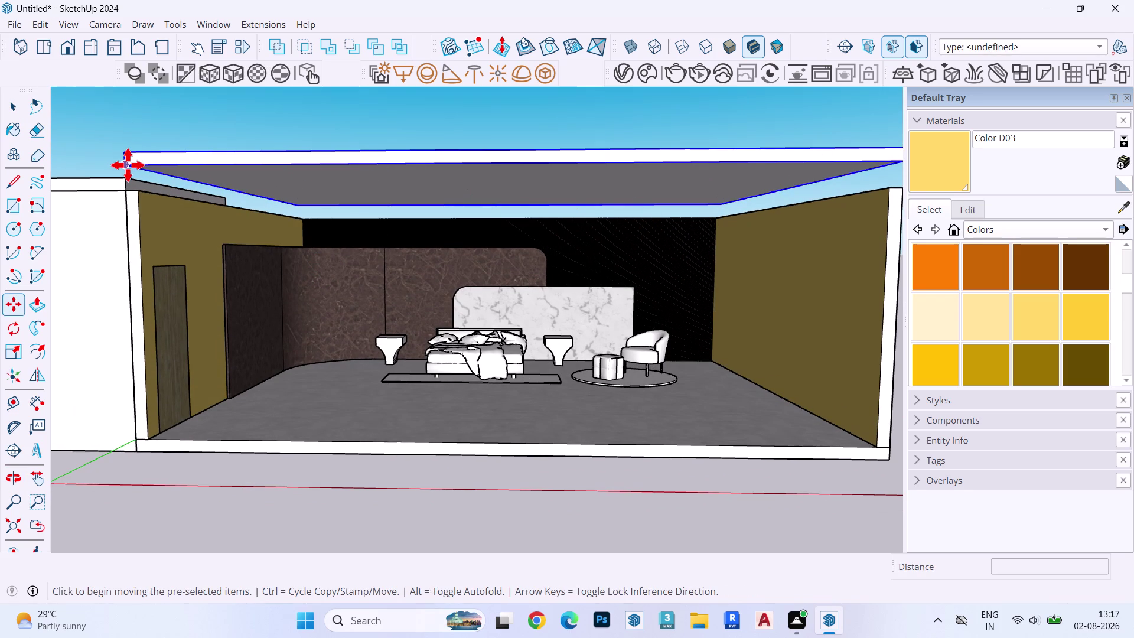
click(127, 165)
key(Up)
click(123, 190)
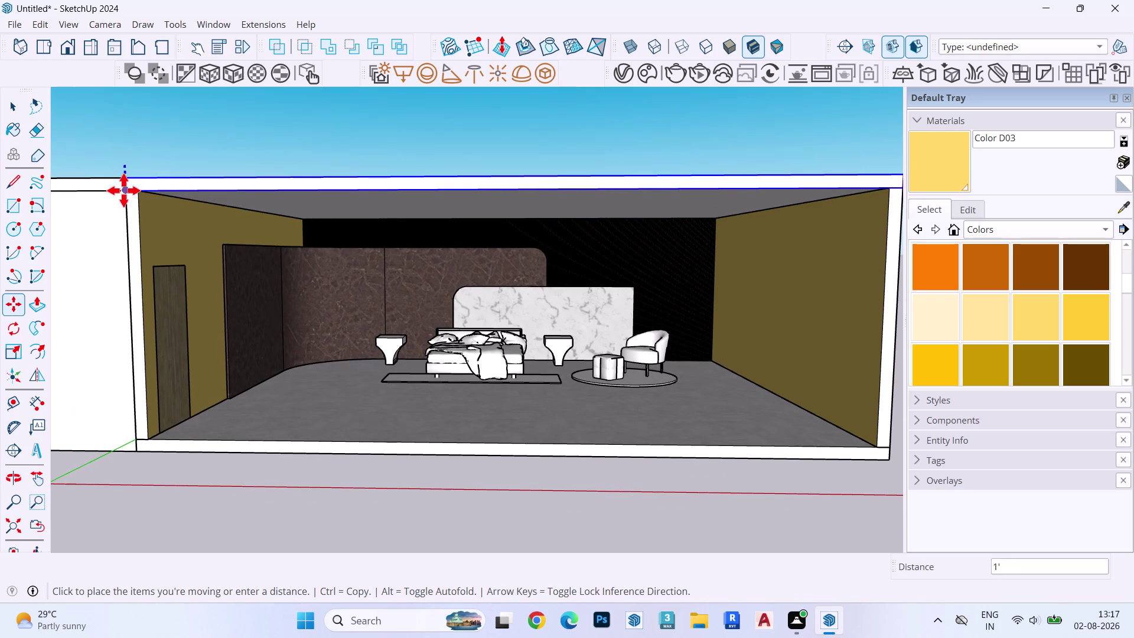
key(space)
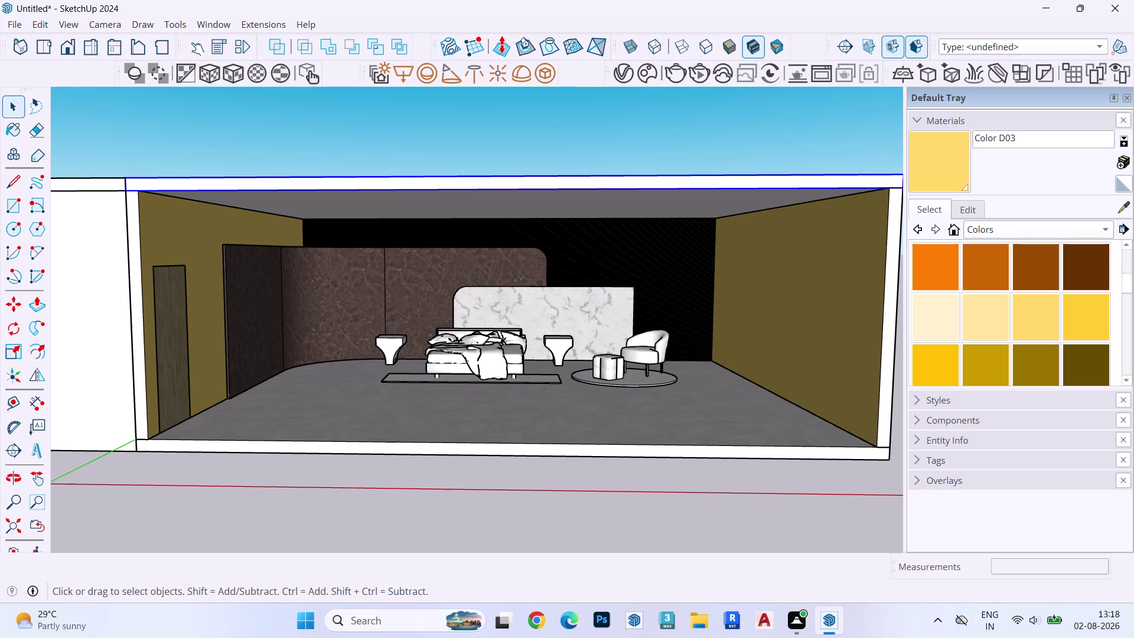
middle_drag(660, 231, 670, 195)
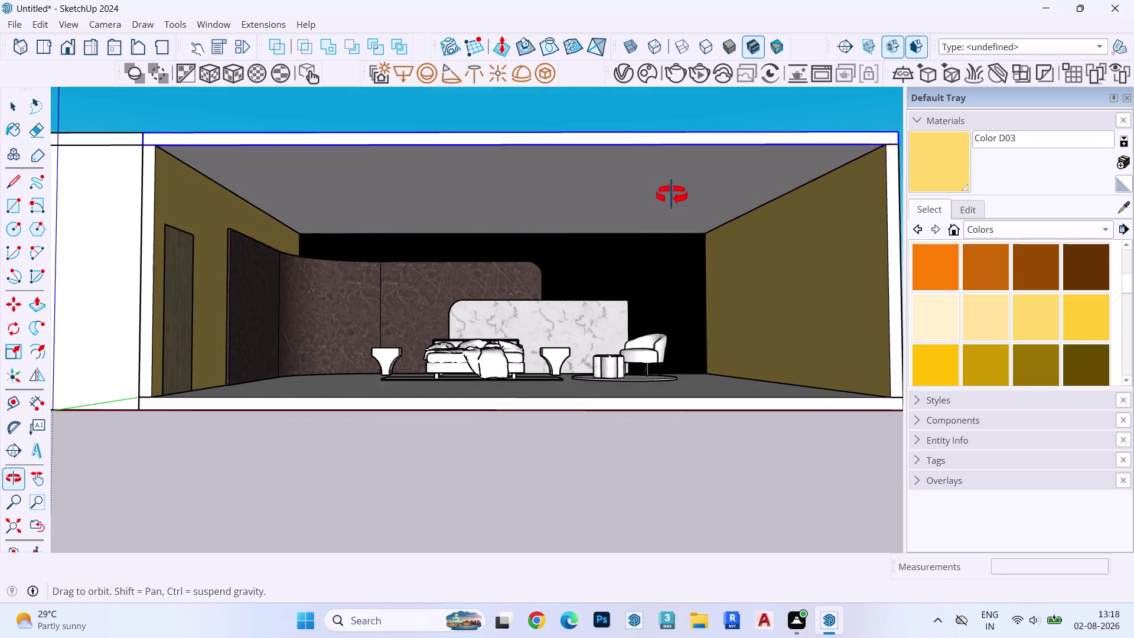
middle_drag(671, 195, 671, 195)
scroll(down, 3)
middle_drag(619, 203, 326, 243)
scroll(up, 3)
scroll(down, 3)
scroll(up, 3)
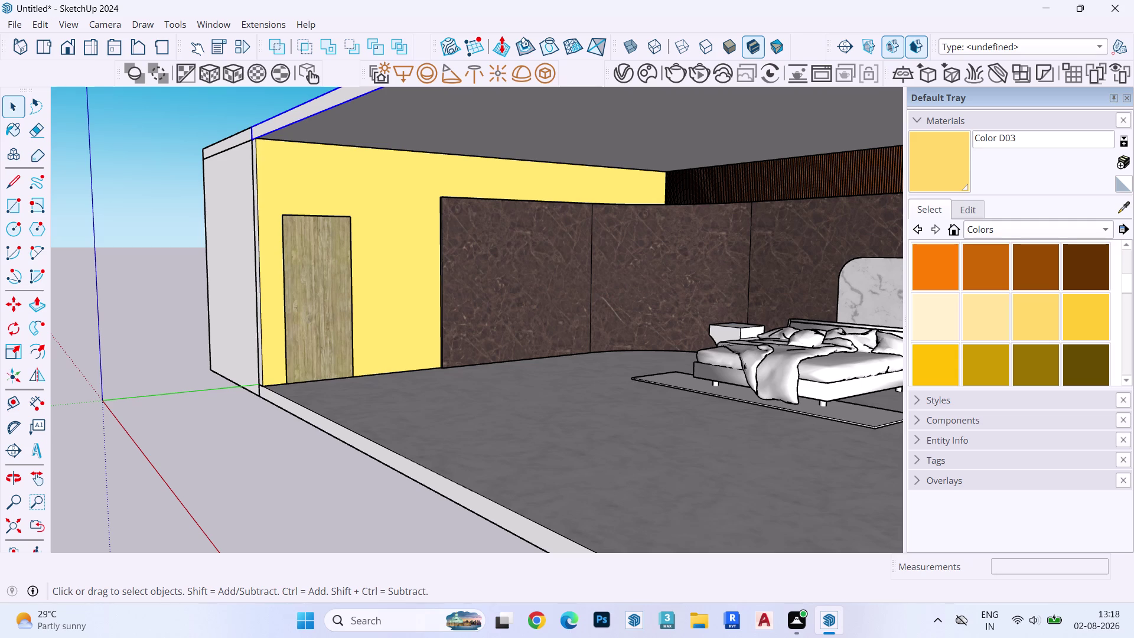
scroll(up, 3)
scroll(up, 3)
middle_drag(442, 216, 763, 227)
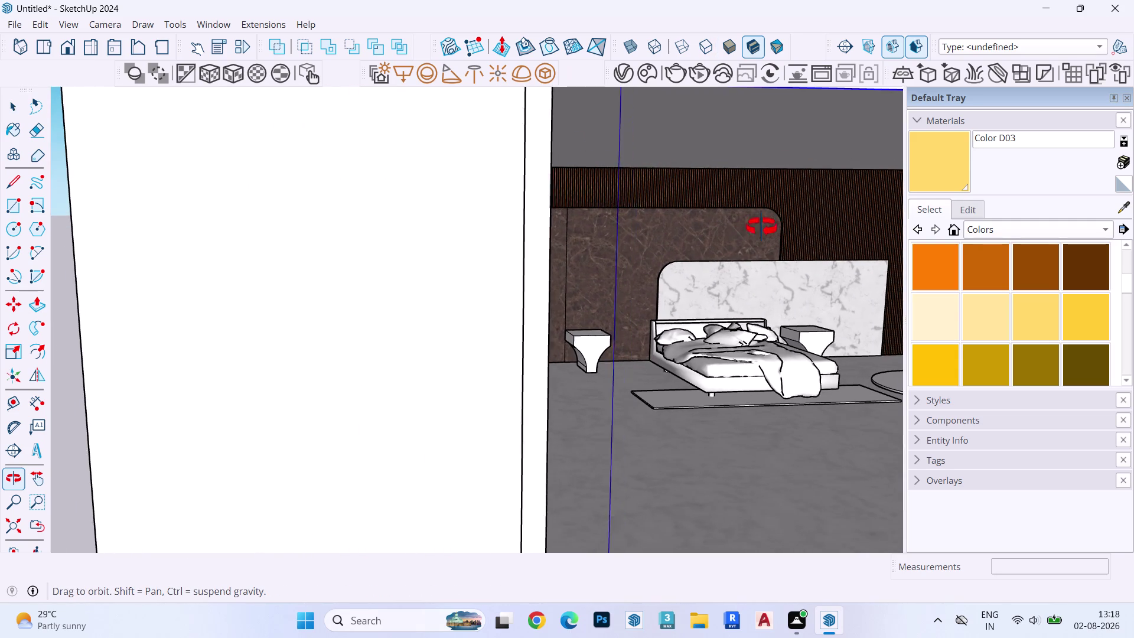
middle_drag(763, 228, 751, 195)
scroll(down, 3)
middle_drag(781, 292, 693, 303)
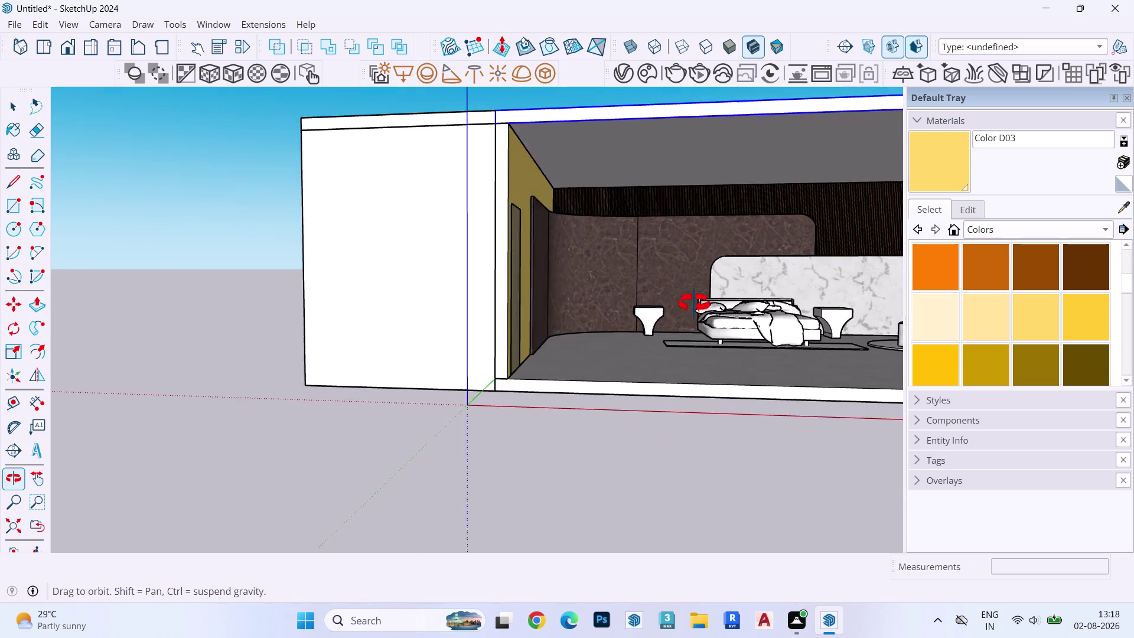
middle_drag(694, 303, 693, 308)
scroll(down, 3)
scroll(up, 3)
middle_drag(782, 308, 695, 299)
scroll(down, 3)
scroll(up, 3)
scroll(up, 3)
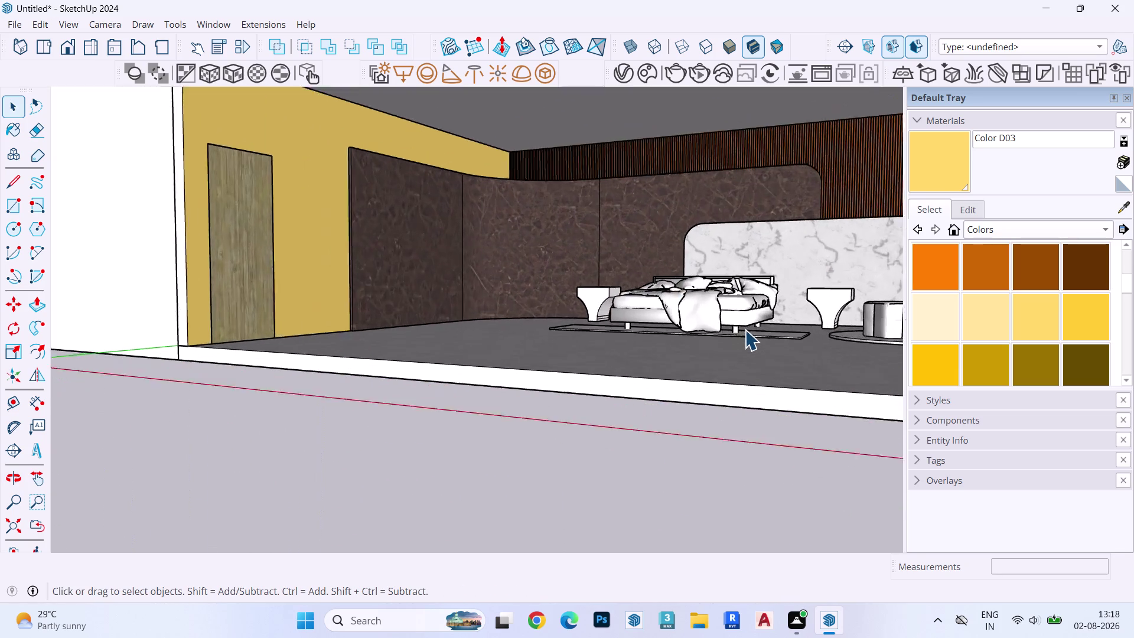
scroll(up, 3)
middle_drag(712, 331, 848, 420)
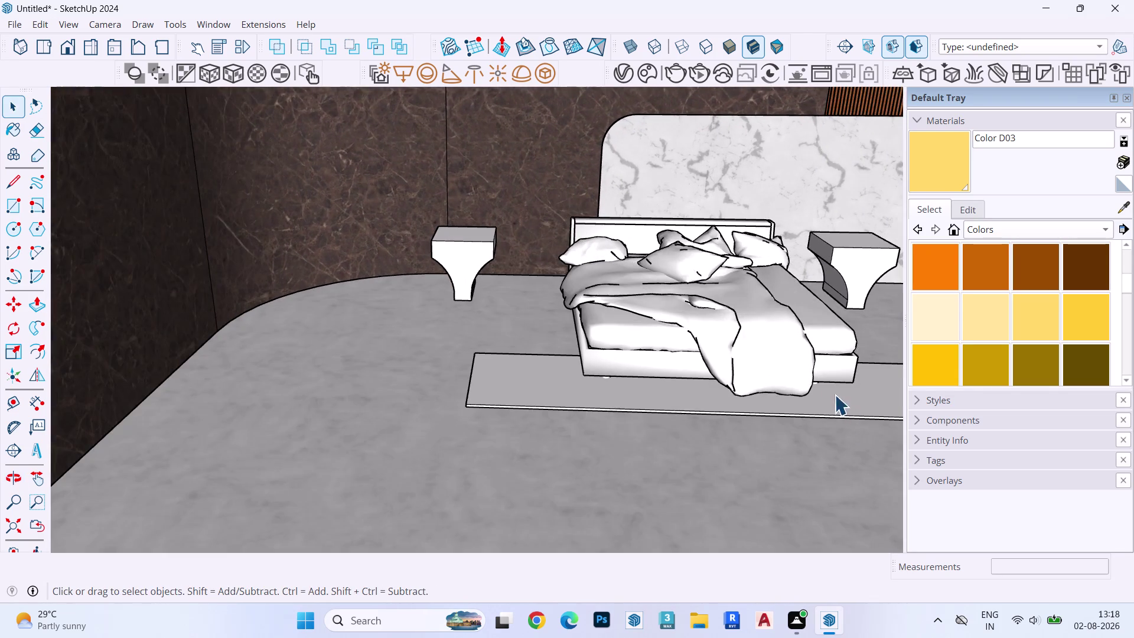
scroll(up, 3)
middle_drag(792, 360, 737, 349)
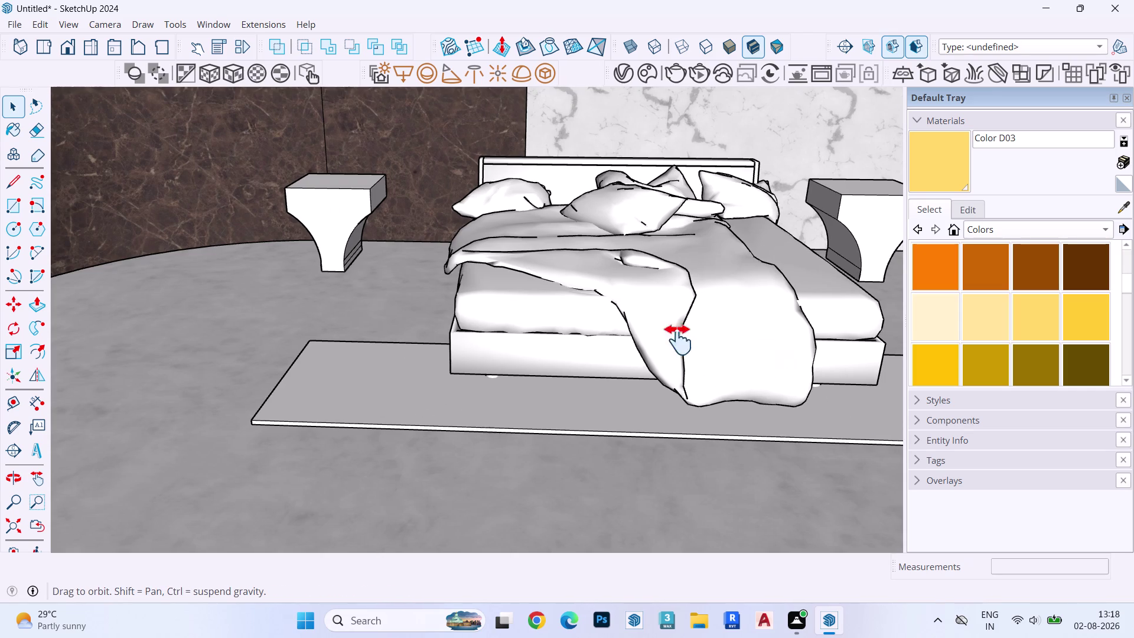
middle_drag(737, 349, 486, 340)
Select the round rug's top face inside the rug group.
double_click(693, 386)
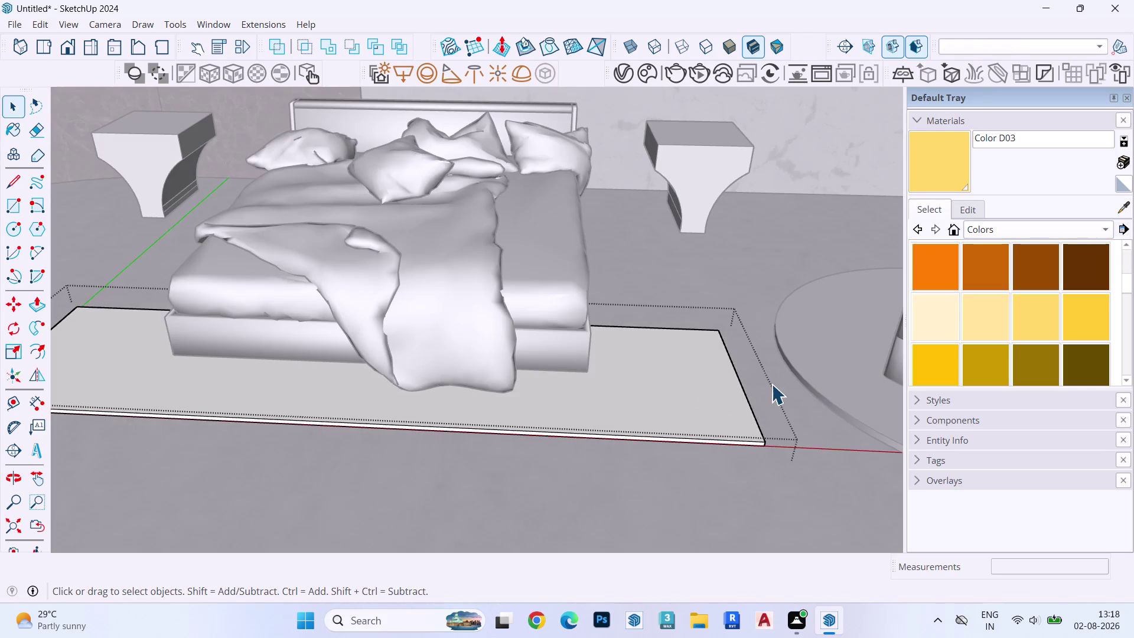
key(Escape)
click(825, 375)
middle_drag(823, 376, 792, 265)
scroll(up, 3)
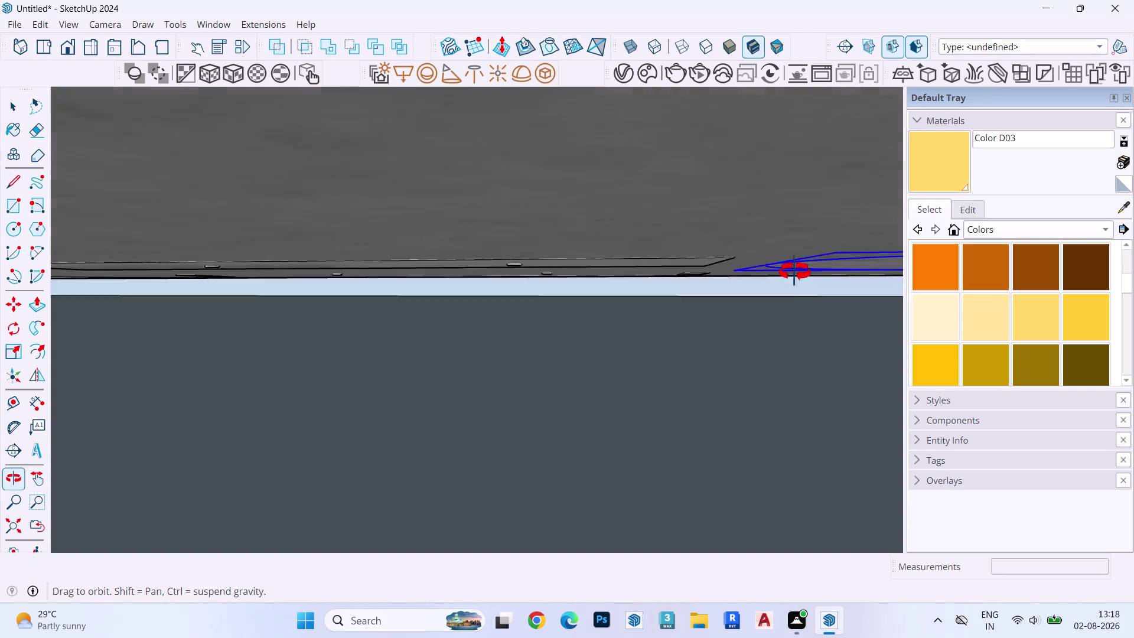
middle_drag(792, 266, 800, 298)
triple_click(836, 300)
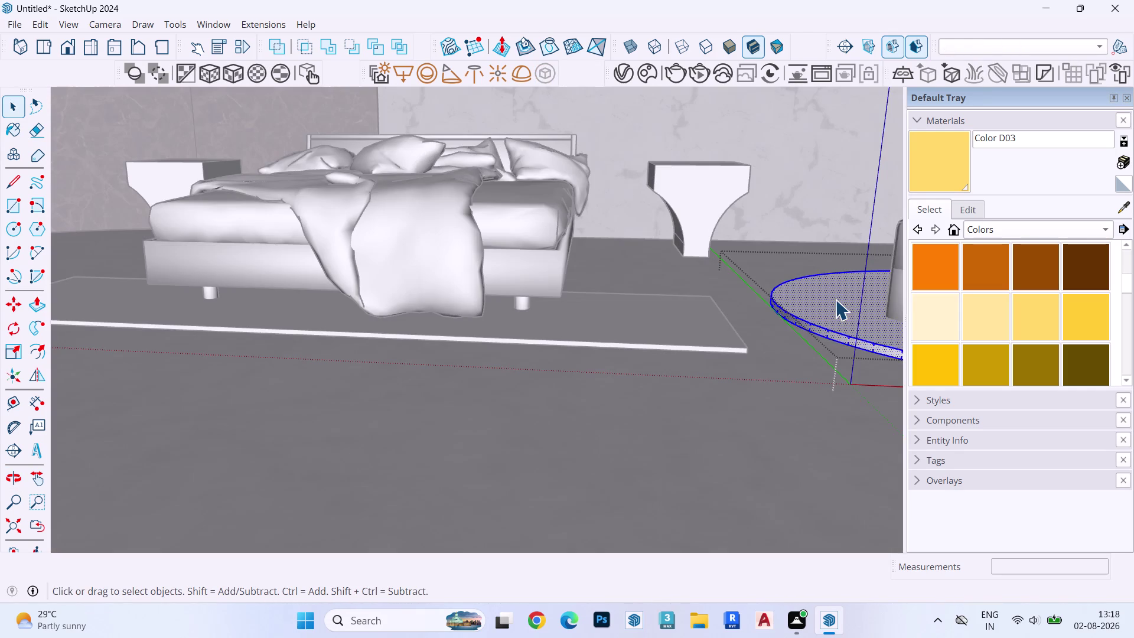
click(835, 300)
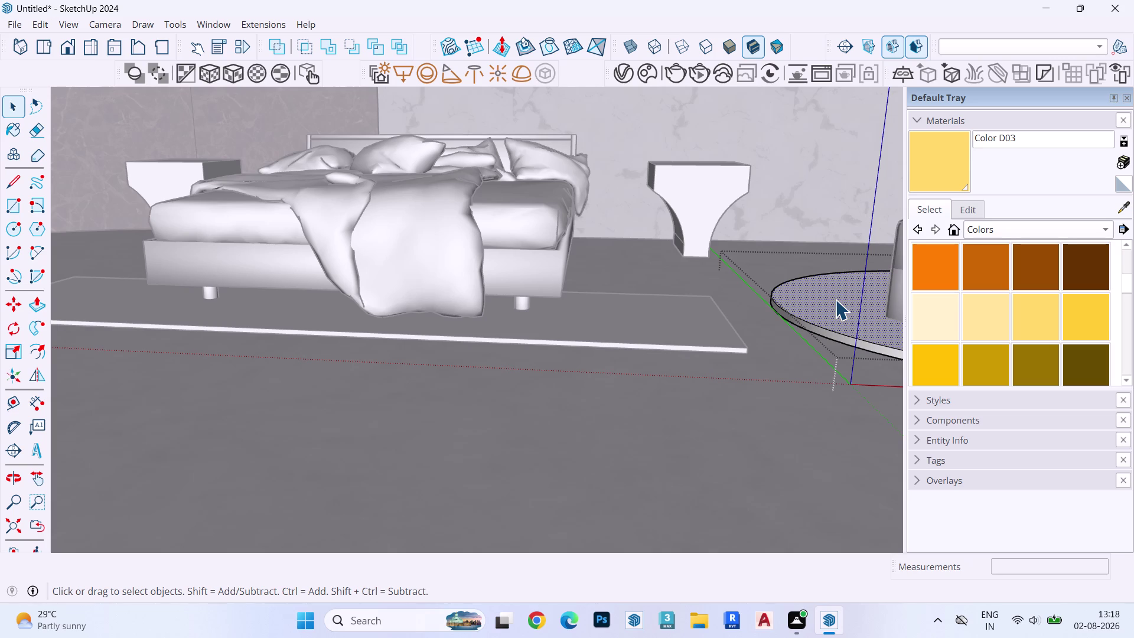
Push/Pull the round rug face up to a thin thickness.
key(bracketleft)
key(p)
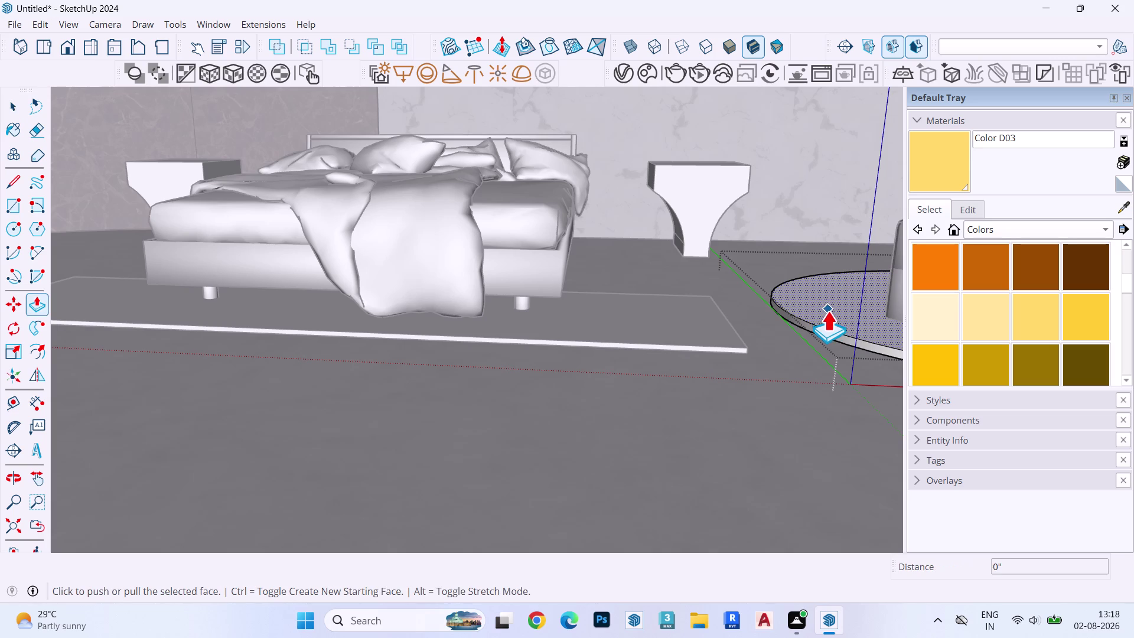
click(823, 323)
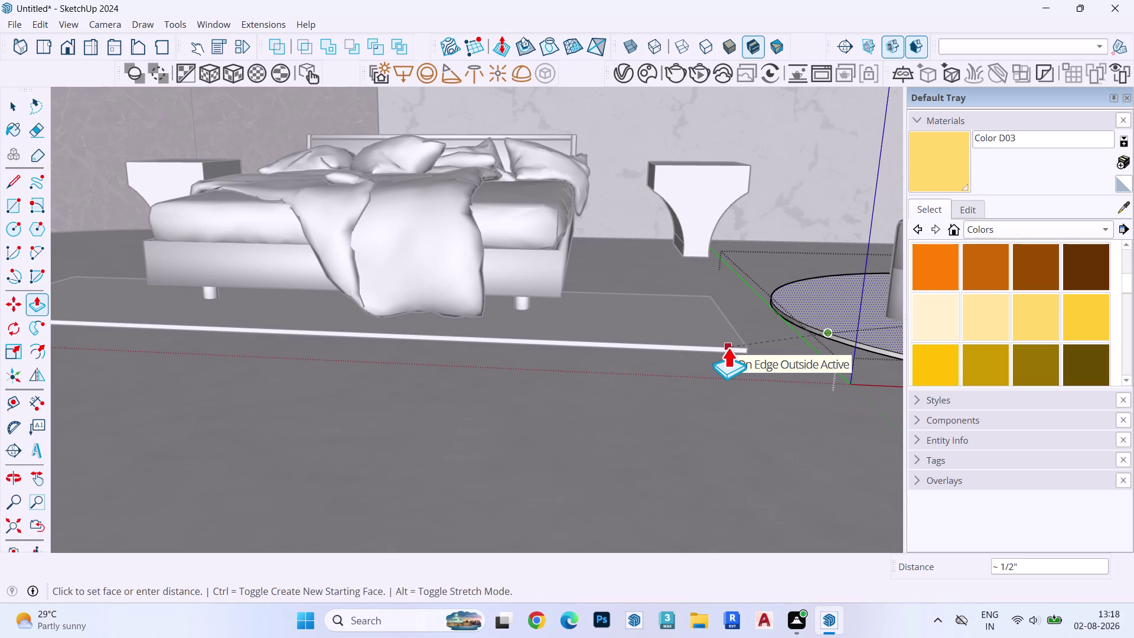
click(728, 347)
key(space)
key(Escape)
key(Escape)
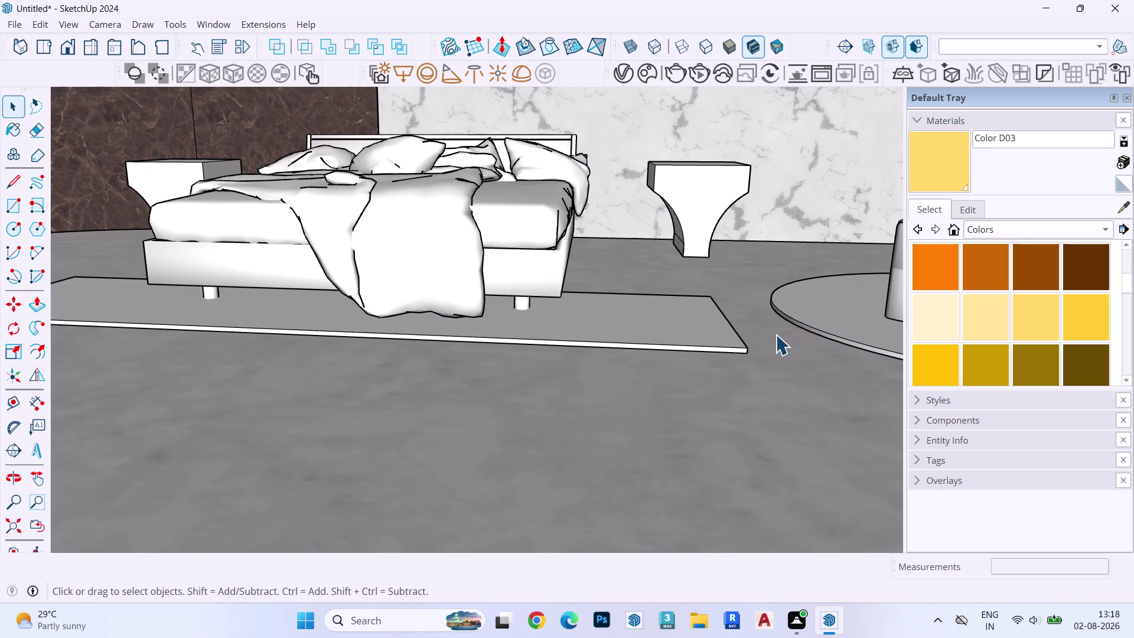
key(Escape)
key(Escape)
key(Escape)
key(Escape)
click(441, 267)
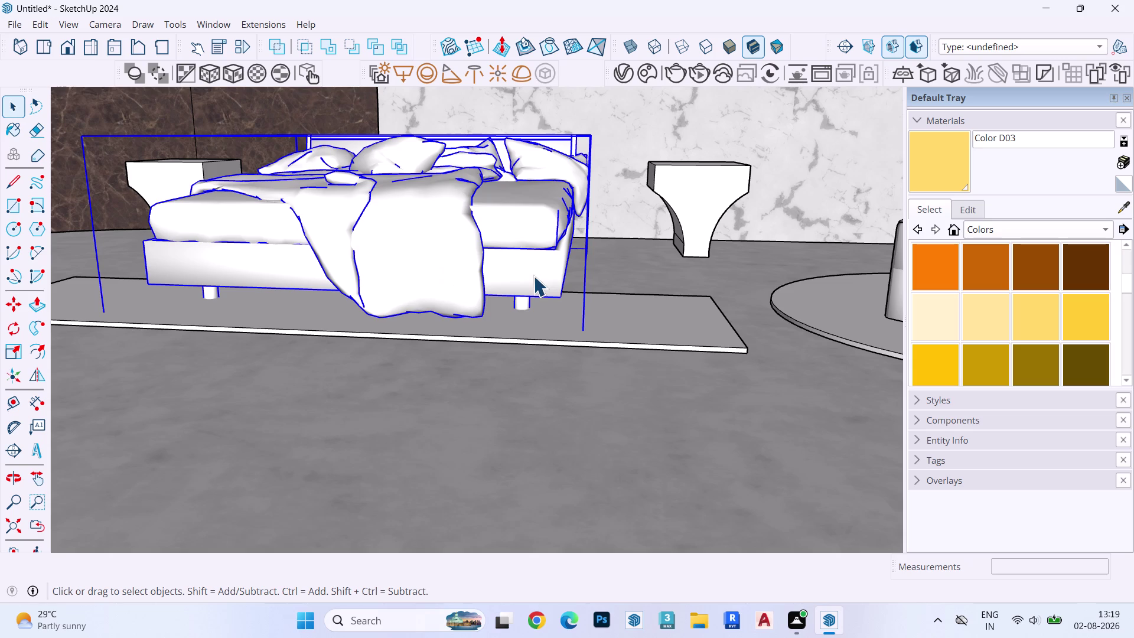
Move the bed by its bottom corner so it rests on the rectangular rug.
key(m)
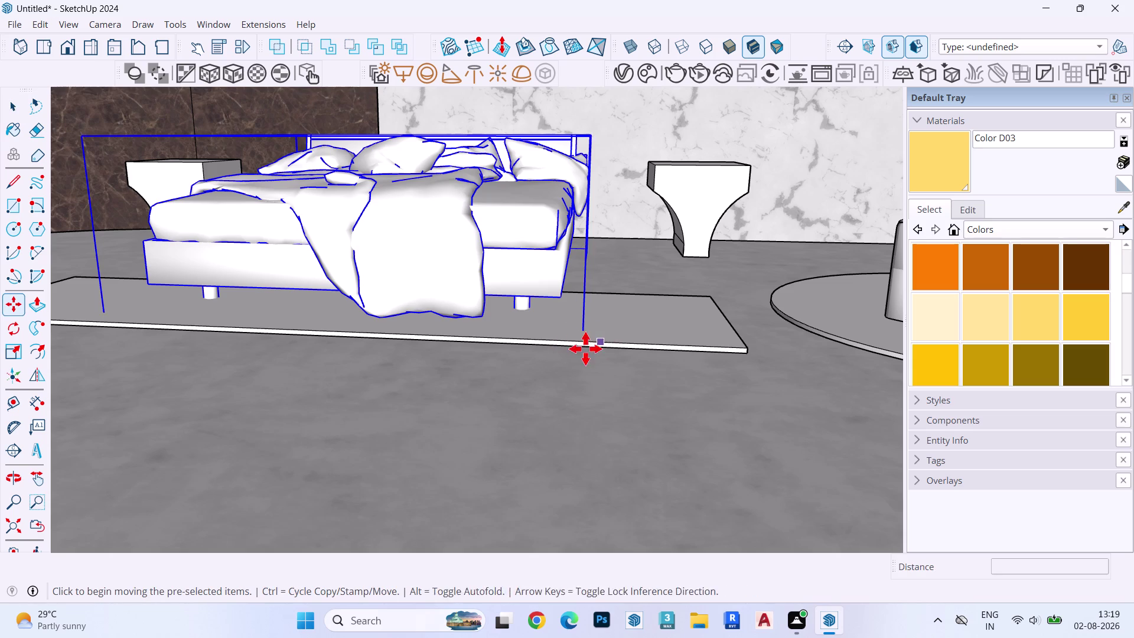
click(584, 334)
key(Up)
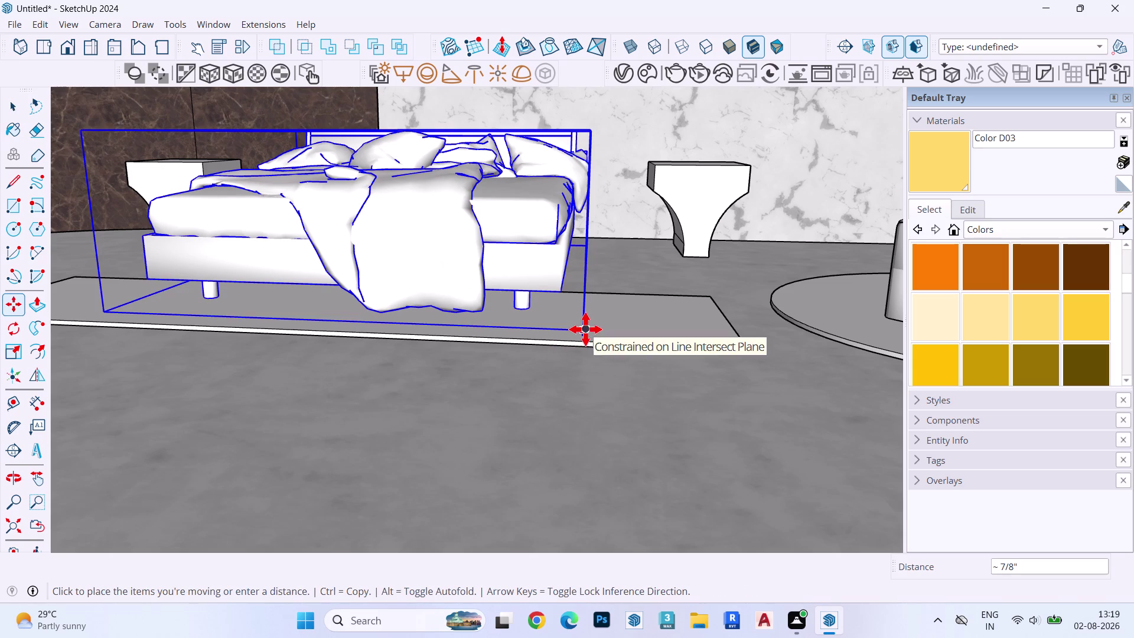
click(586, 329)
key(space)
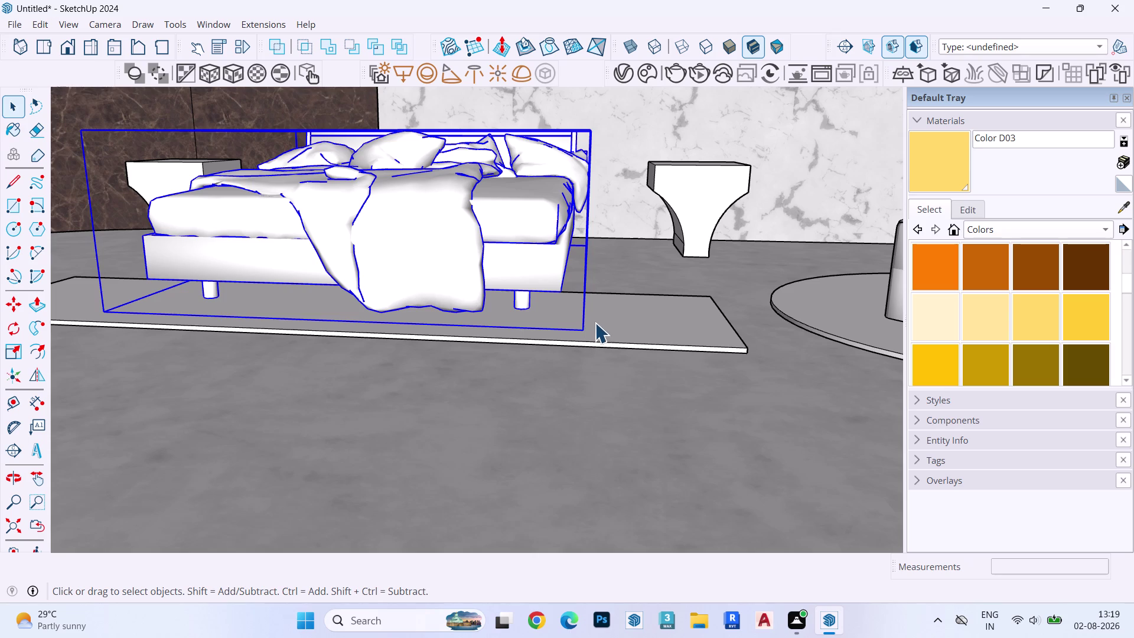
scroll(down, 3)
Orbit under the bed, open it for editing and select one of its legs.
middle_drag(601, 243, 469, 224)
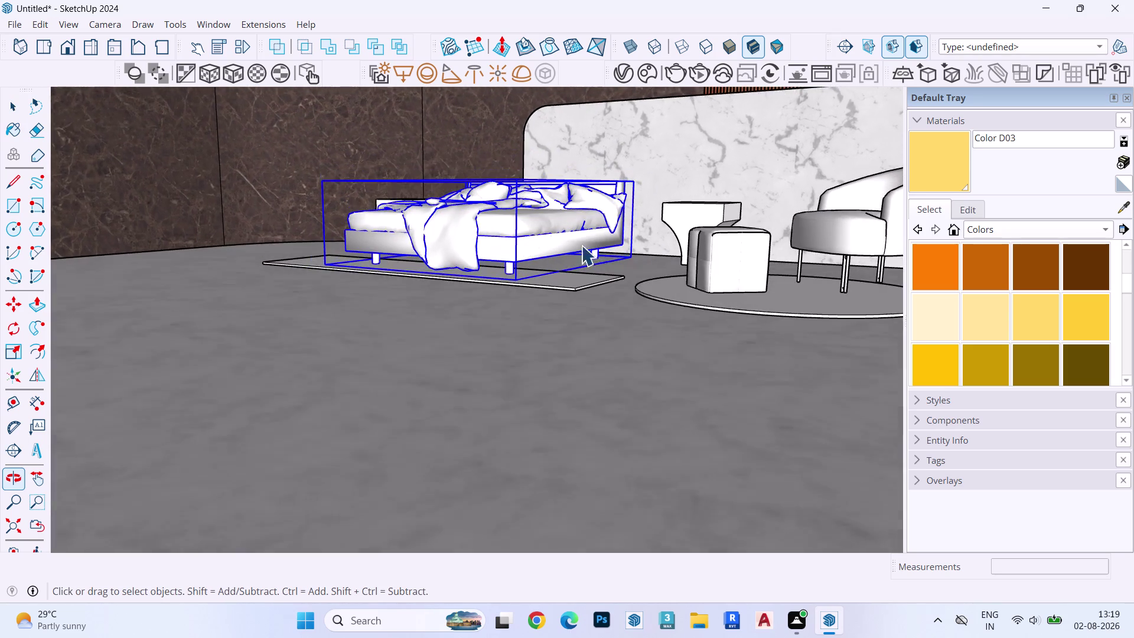
scroll(up, 3)
scroll(down, 3)
scroll(up, 3)
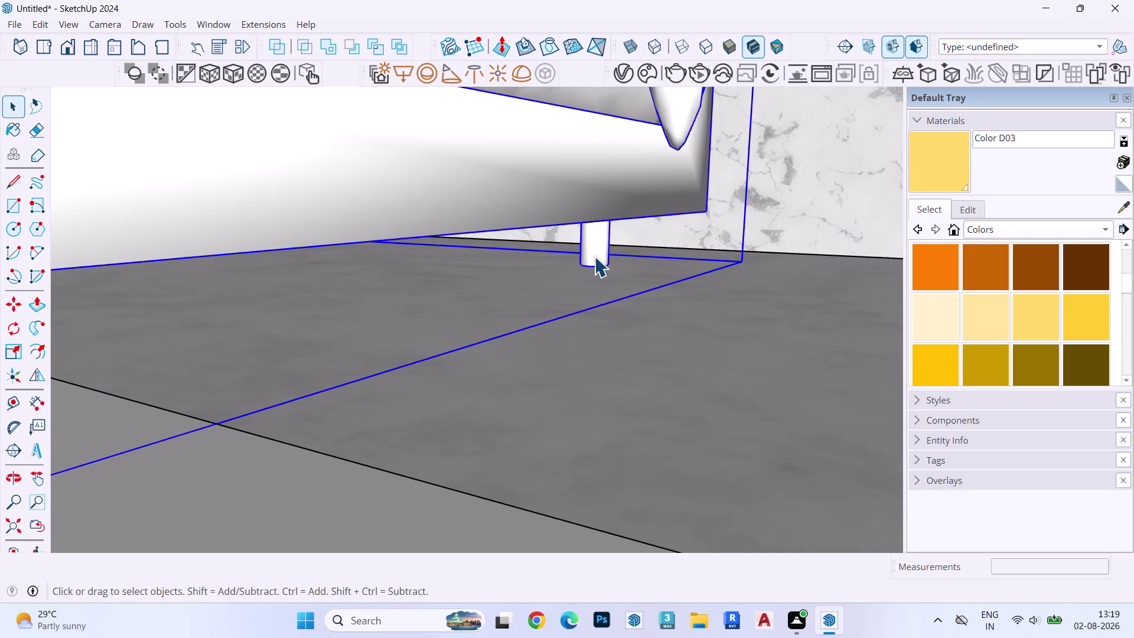
middle_drag(595, 255, 597, 236)
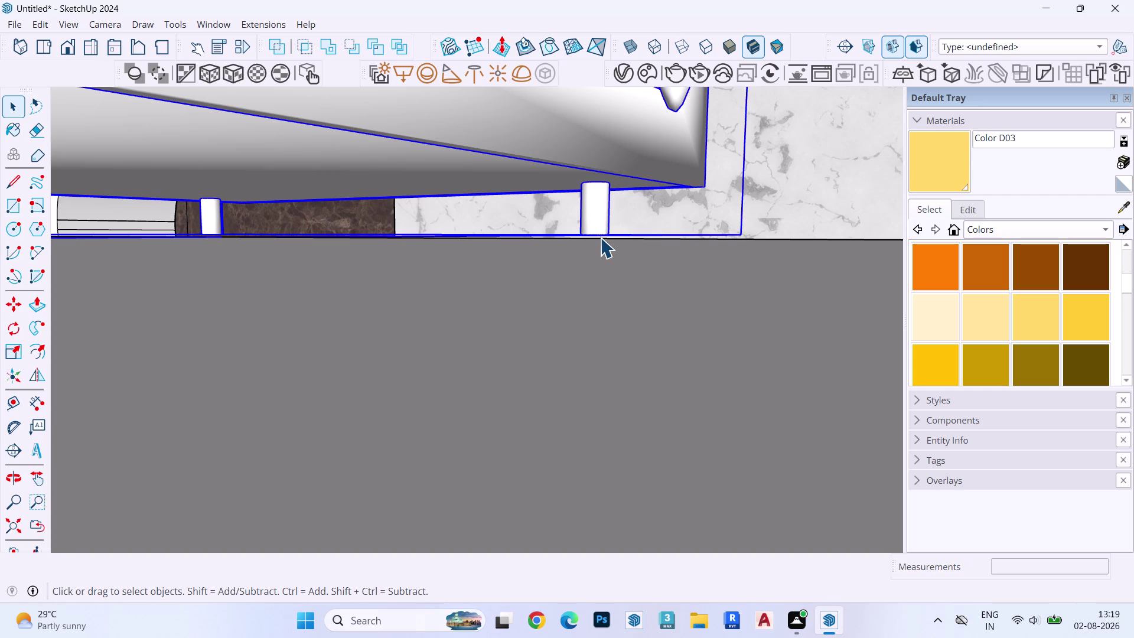
double_click(600, 237)
click(600, 230)
key(Escape)
triple_click(602, 223)
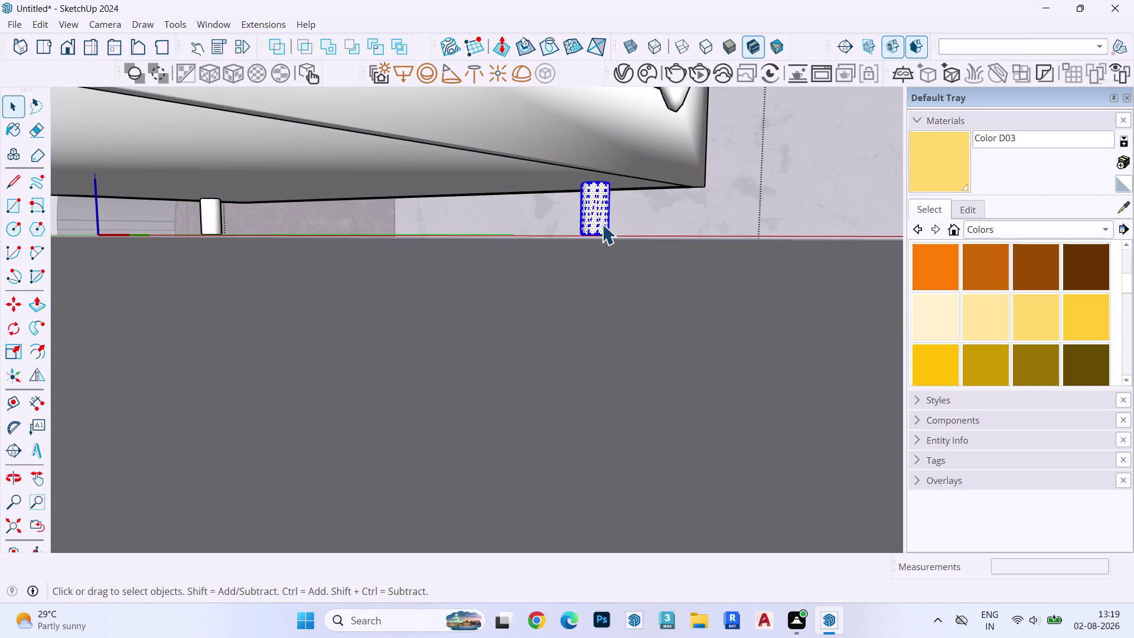
double_click(212, 226)
drag(173, 227, 269, 243)
drag(564, 219, 669, 251)
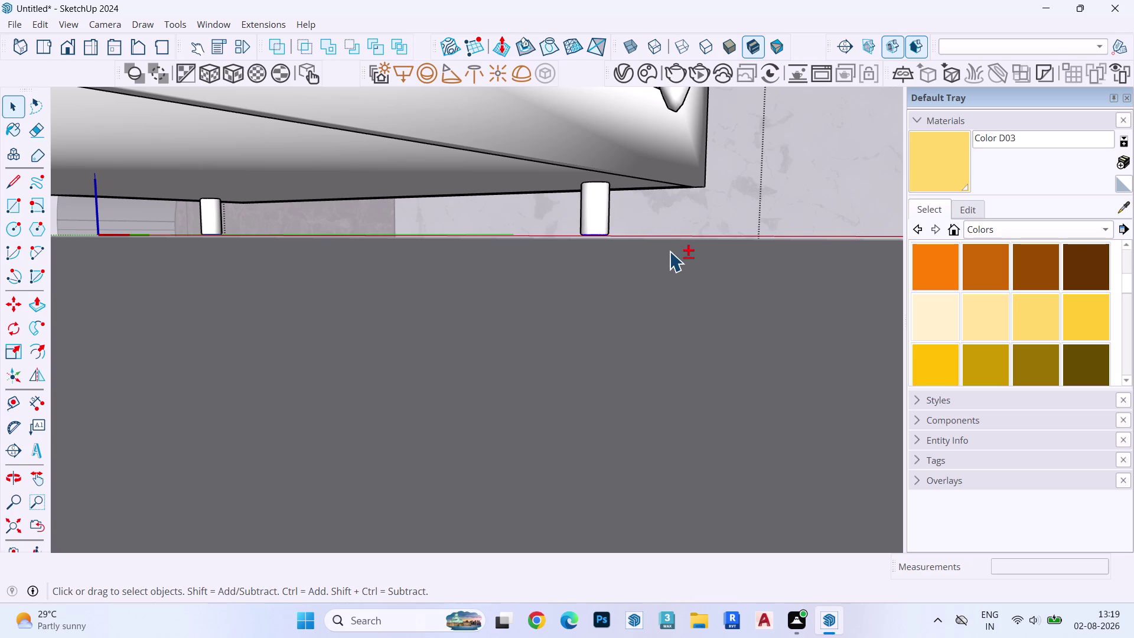
Start copying the selected leg with Move, picking it up at its base.
key(m)
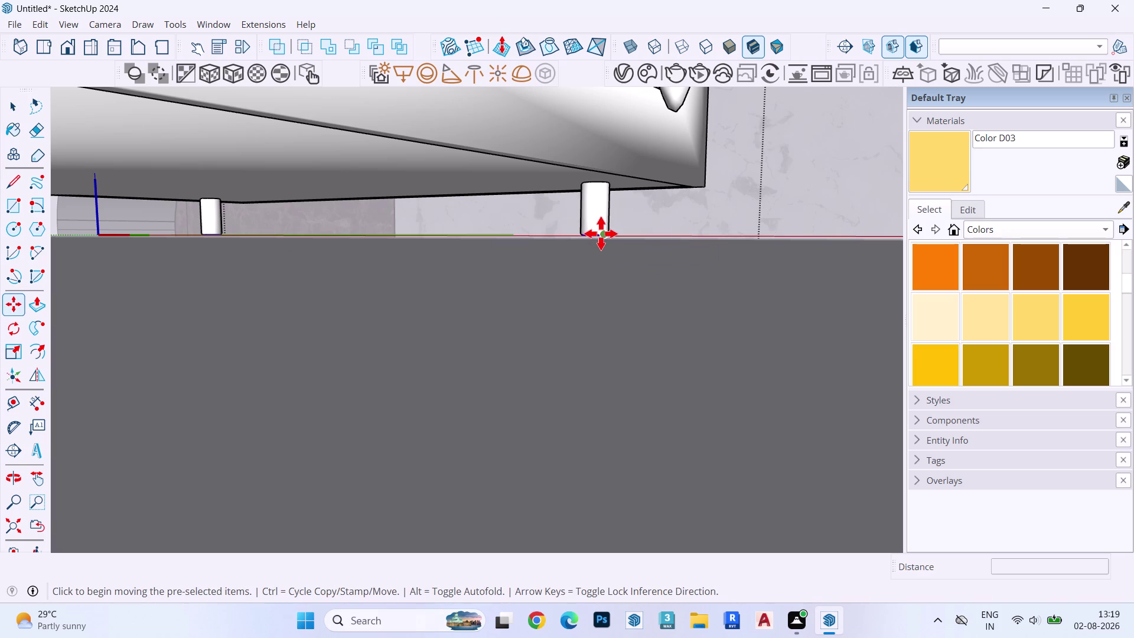
click(601, 234)
key(Up)
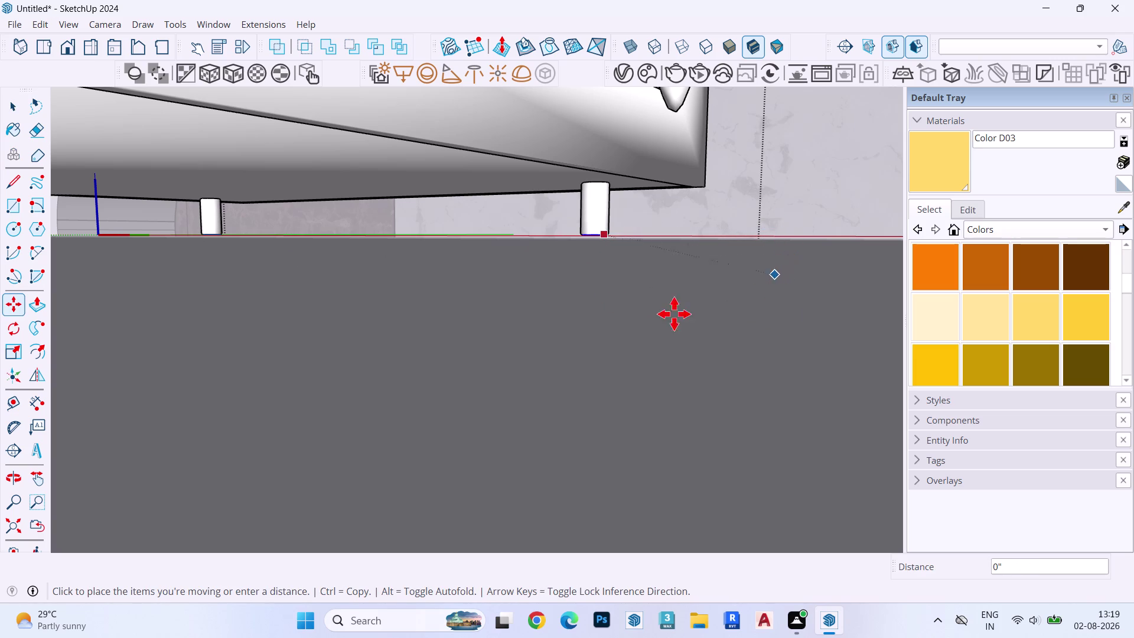
key(Left)
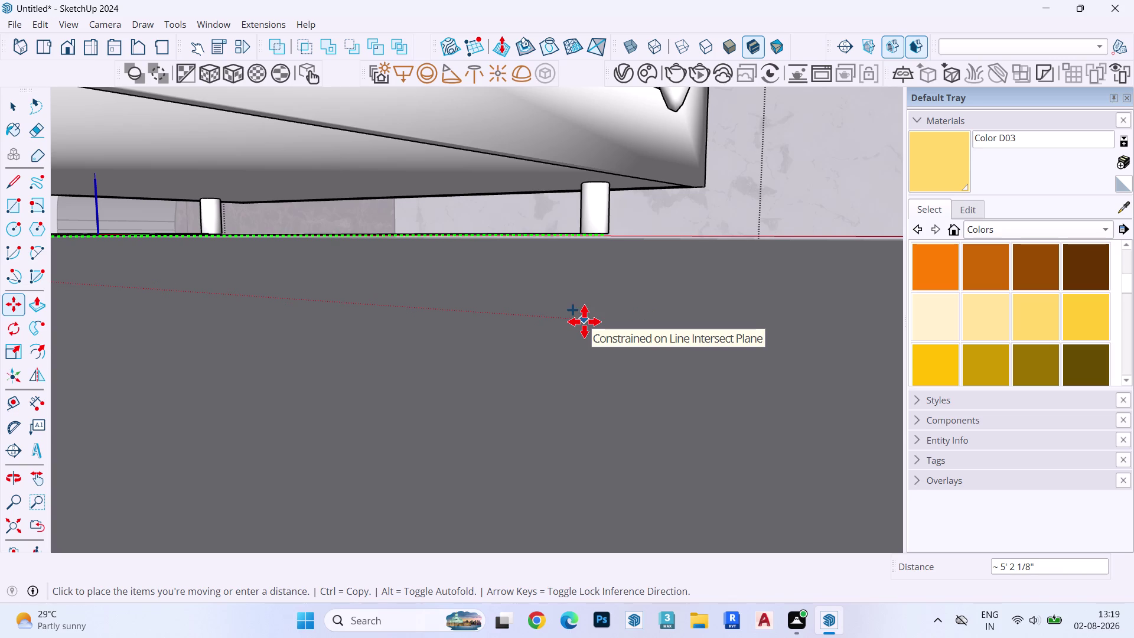
key(Up)
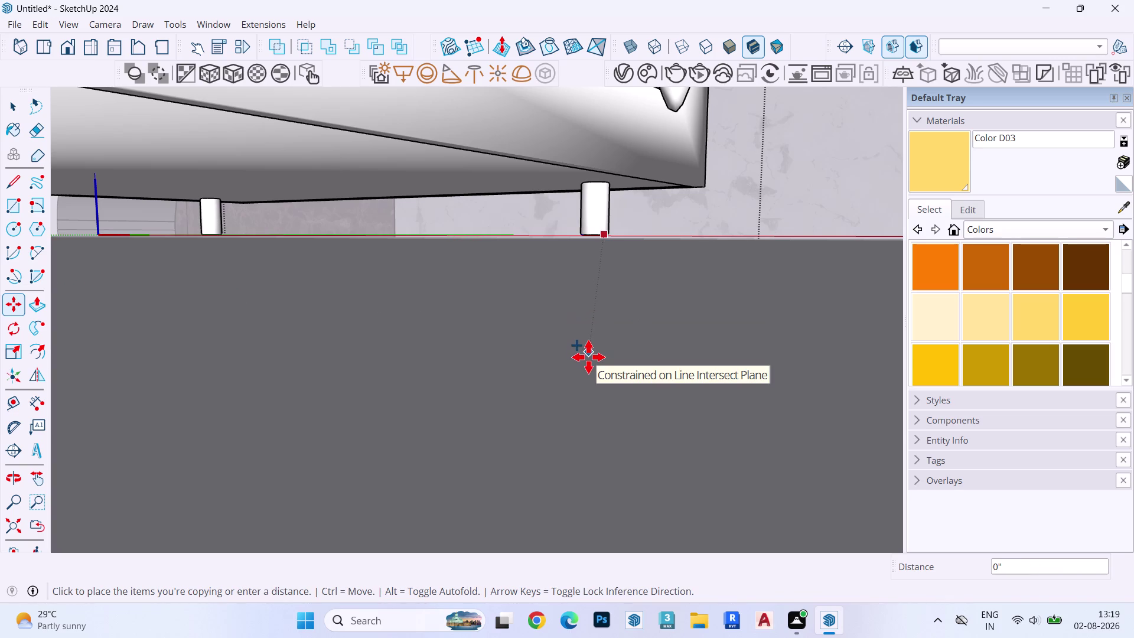
middle_drag(593, 244, 592, 287)
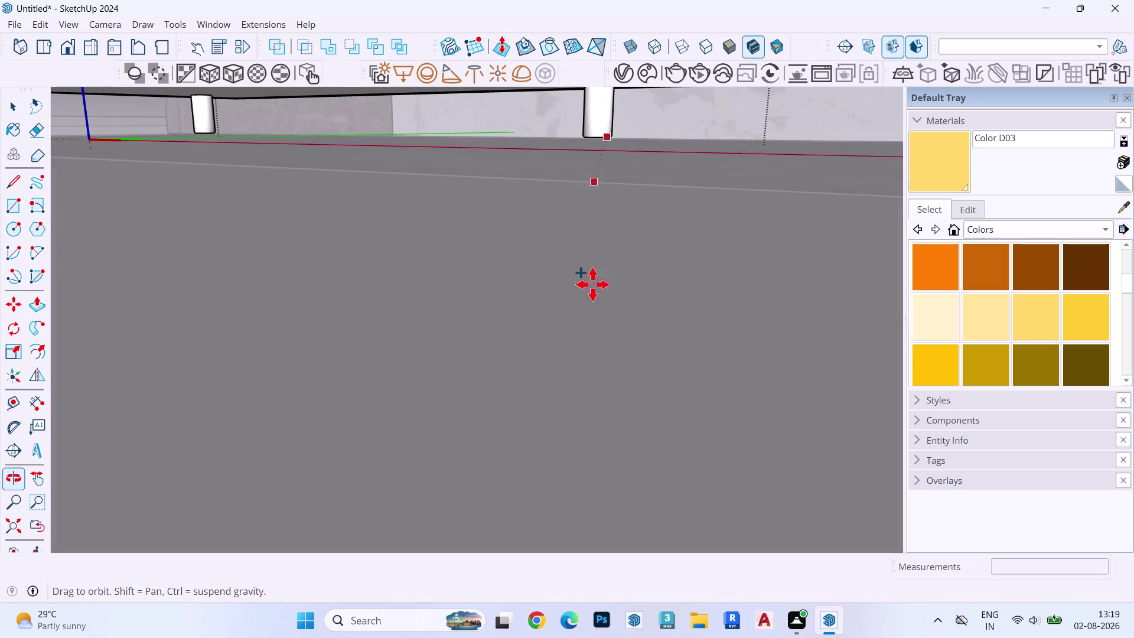
Place the moved bed leg a short distance down so it reaches the floor.
scroll(up, 3)
middle_drag(653, 139, 602, 230)
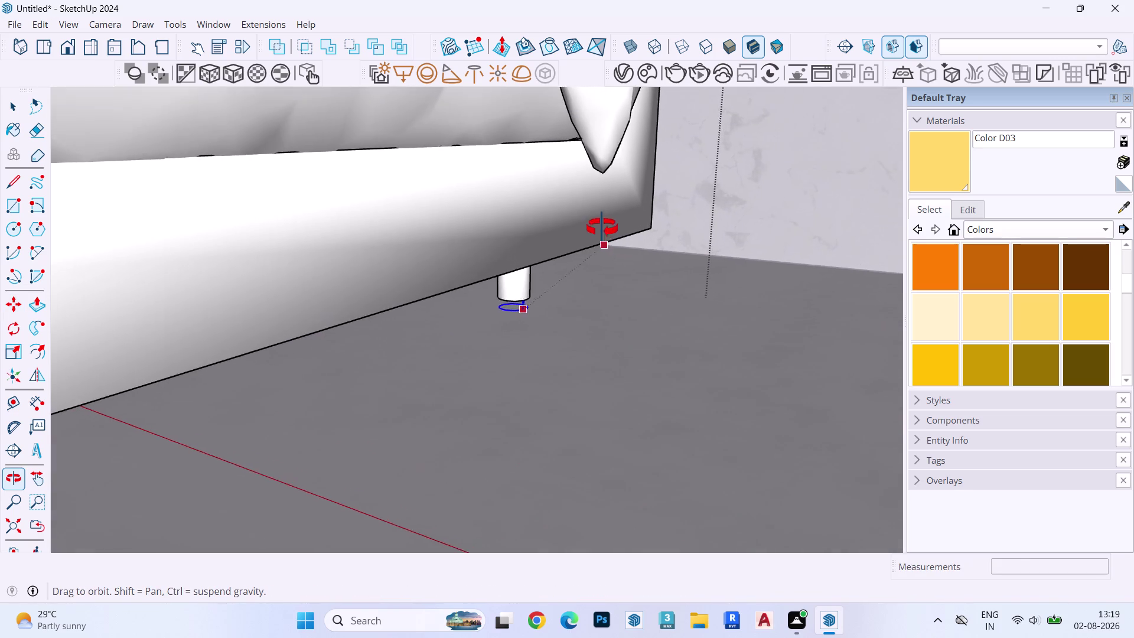
middle_drag(602, 230, 601, 225)
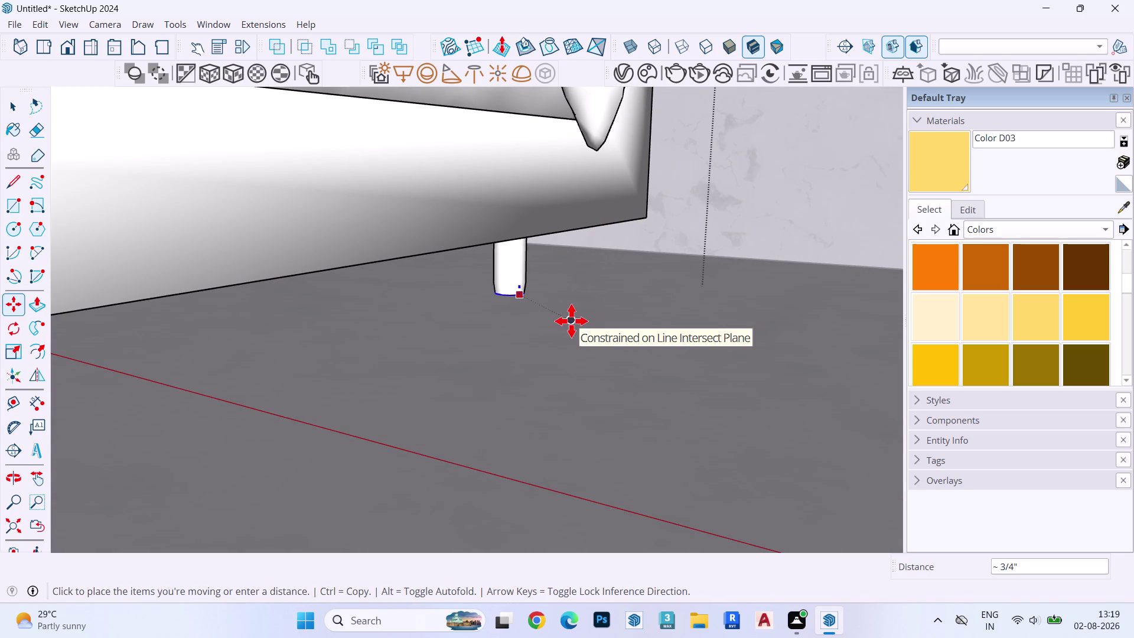
click(571, 325)
scroll(down, 3)
scroll(up, 3)
Return to Select and orbit out to view the bed, rug and nightstands.
key(space)
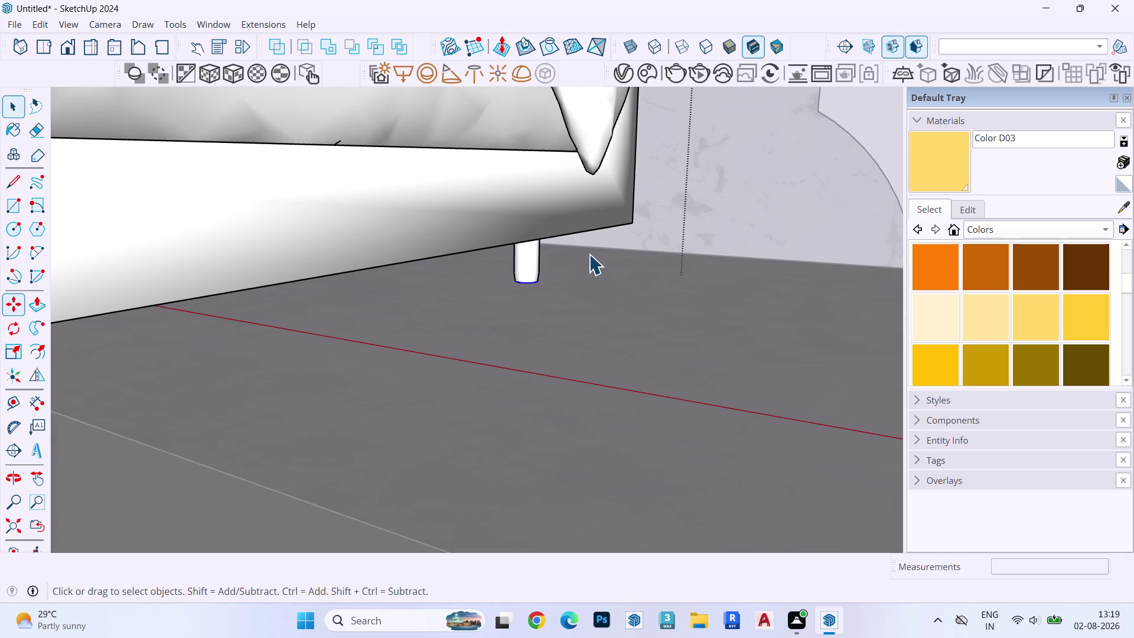
key(Escape)
key(space)
key(Escape)
key(space)
key(Escape)
key(space)
scroll(down, 3)
key(Escape)
scroll(up, 3)
scroll(down, 3)
middle_drag(594, 249, 736, 242)
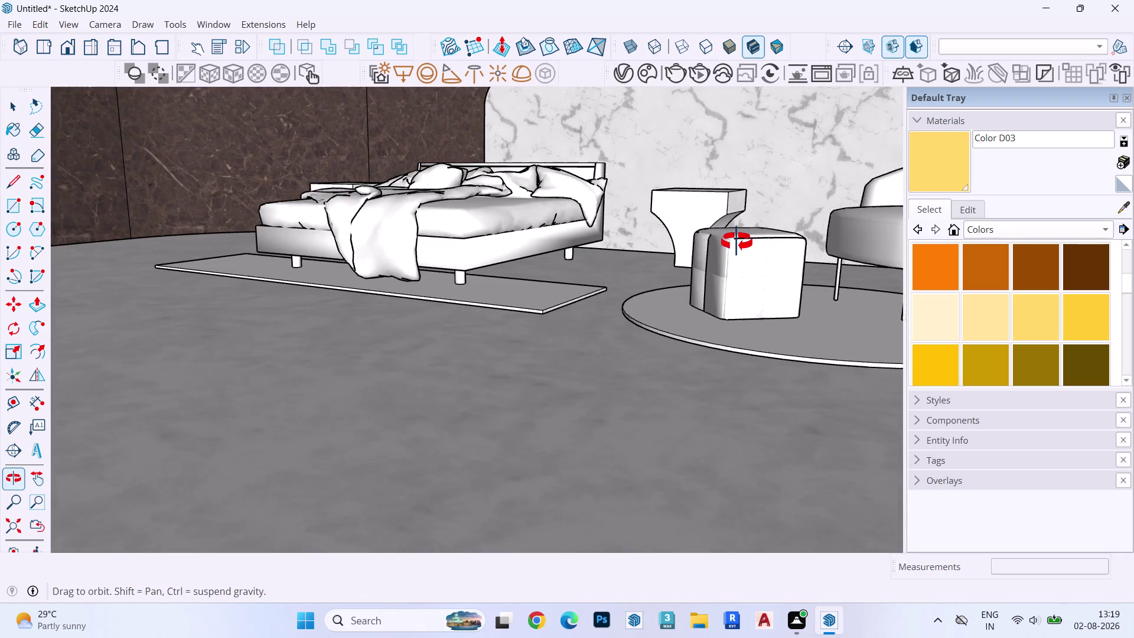
middle_drag(737, 241, 773, 246)
scroll(up, 3)
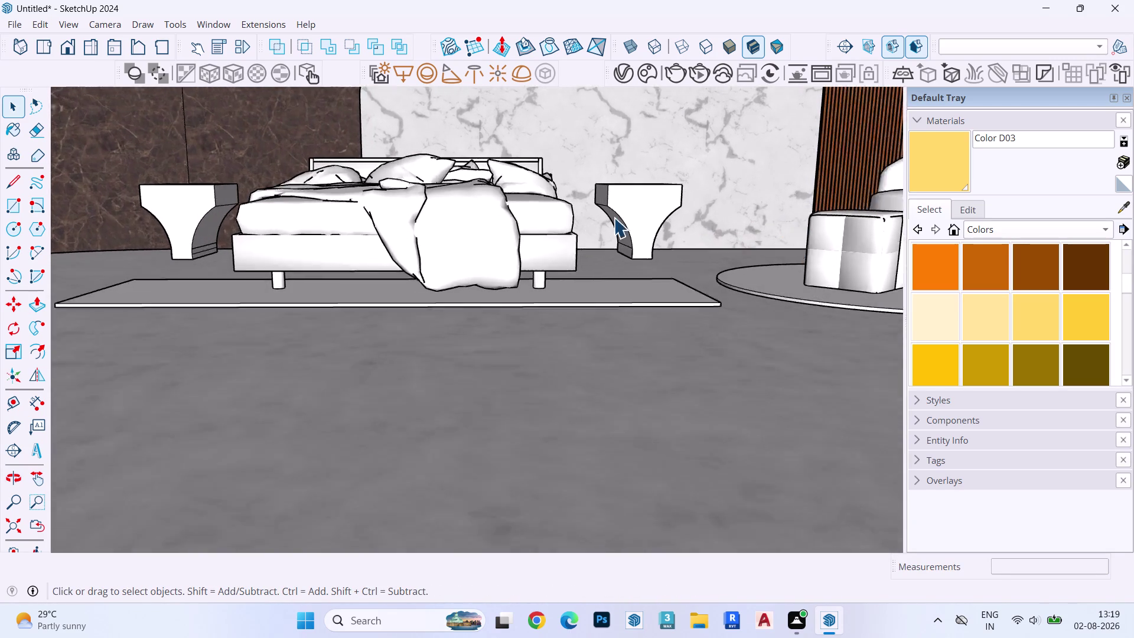
Select the nightstand beside the bed as a whole object.
scroll(up, 3)
triple_click(637, 214)
double_click(639, 212)
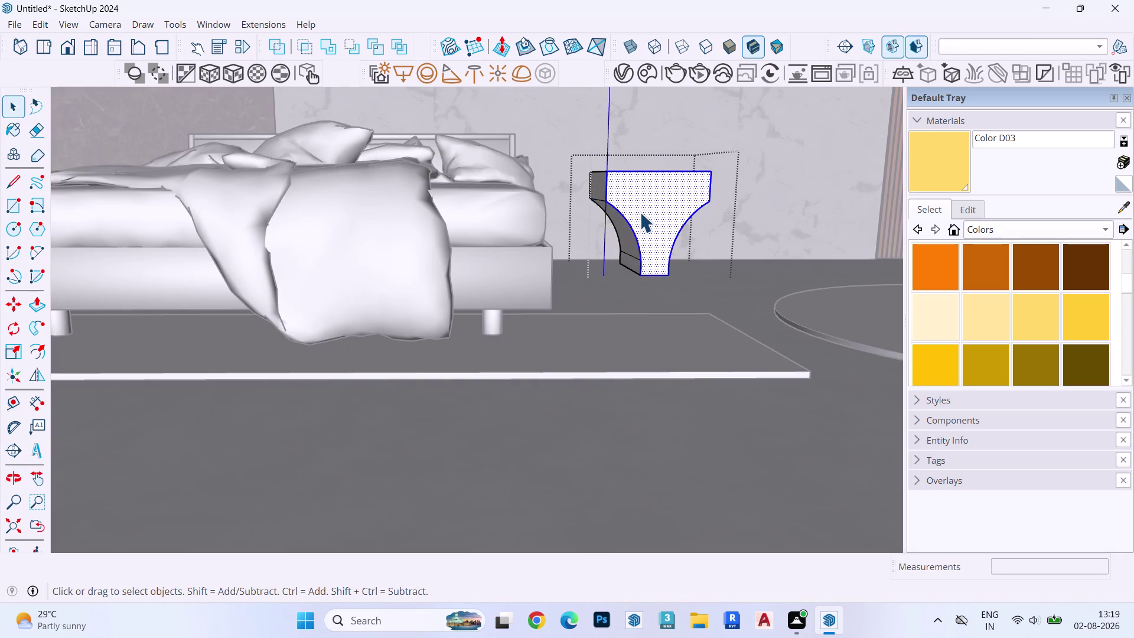
key(Escape)
click(652, 210)
scroll(down, 3)
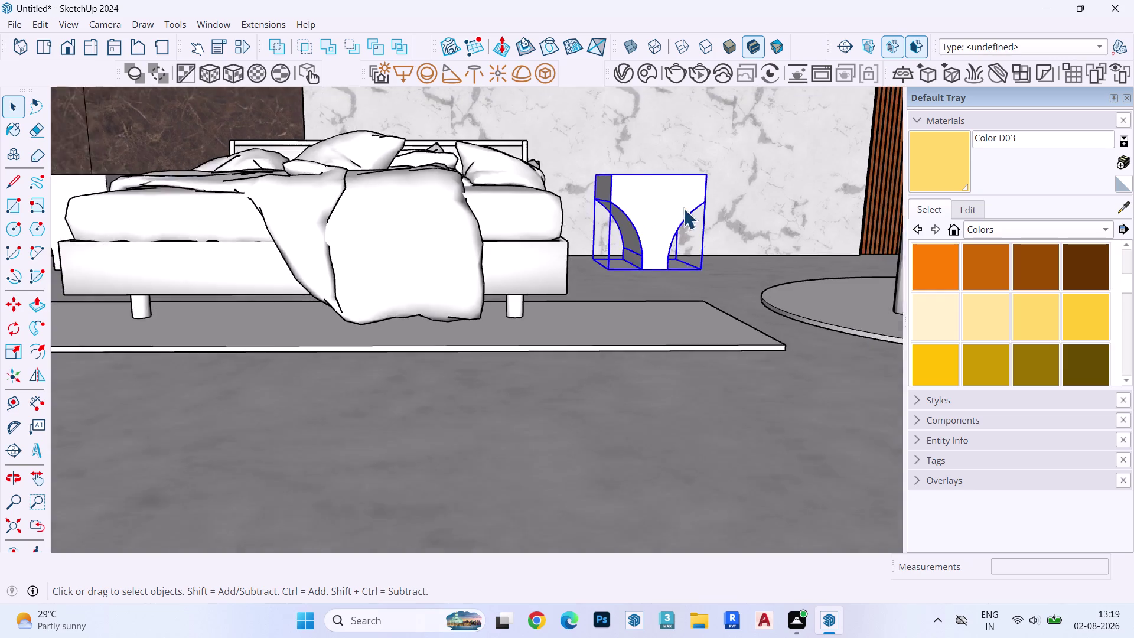
scroll(down, 3)
Add the other nightstand to the selection and dismiss its context menu.
click(398, 210)
right_click(398, 210)
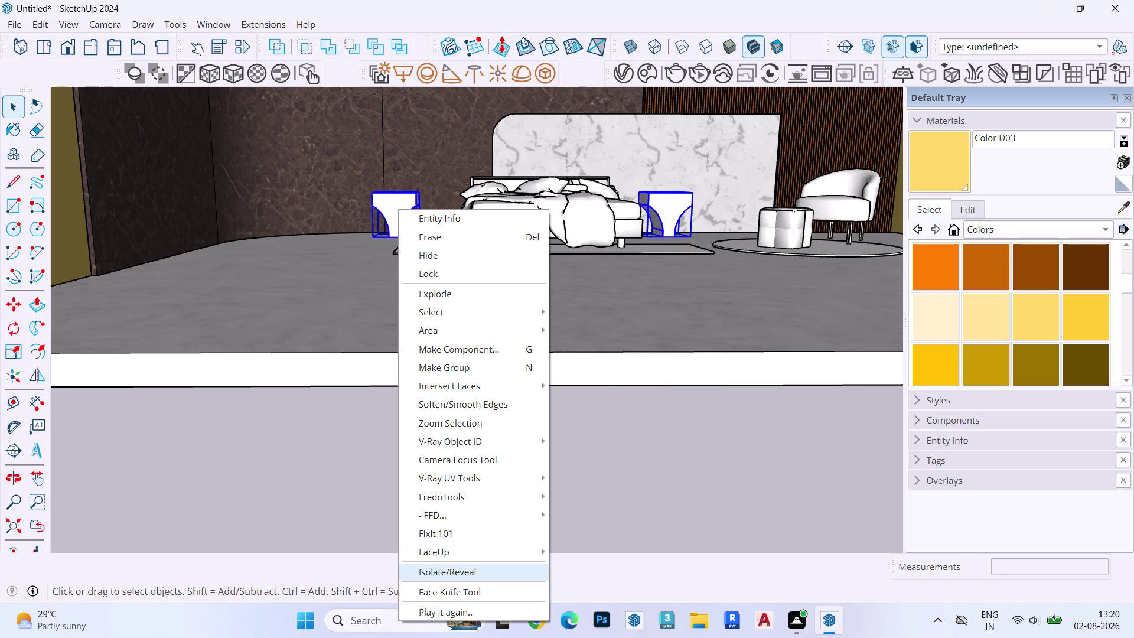
key(Escape)
scroll(up, 3)
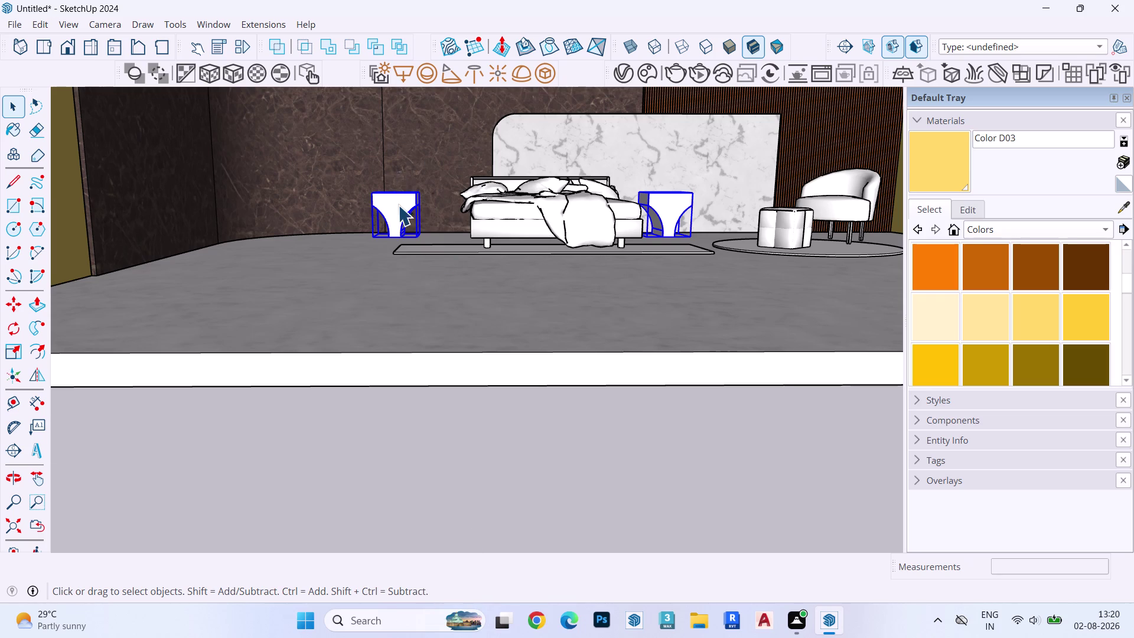
scroll(up, 3)
scroll(down, 3)
scroll(up, 3)
Activate Scale and orbit over the bed to see both nightstands.
key(s)
middle_drag(405, 197, 408, 319)
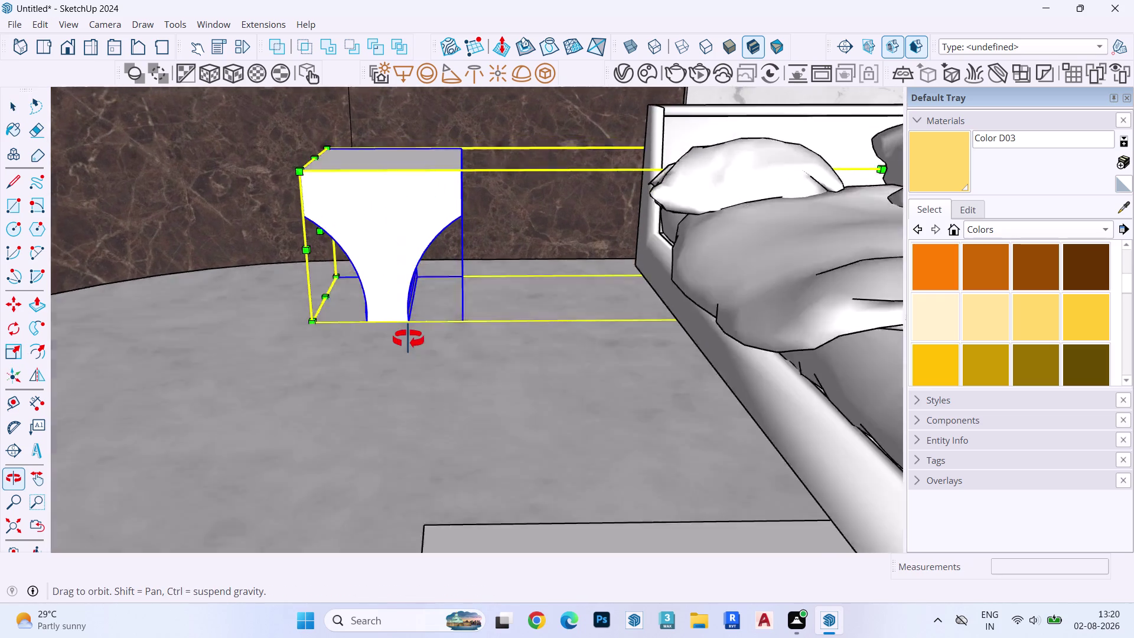
middle_drag(408, 319, 408, 345)
scroll(down, 3)
scroll(up, 3)
scroll(down, 3)
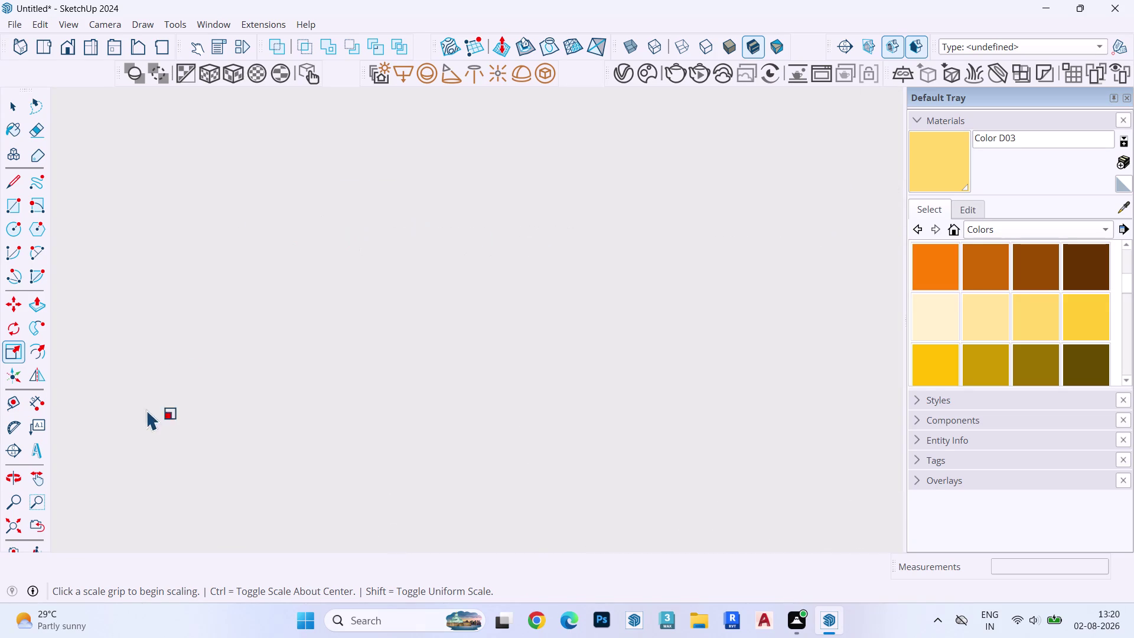
click(25, 521)
middle_drag(291, 421, 468, 416)
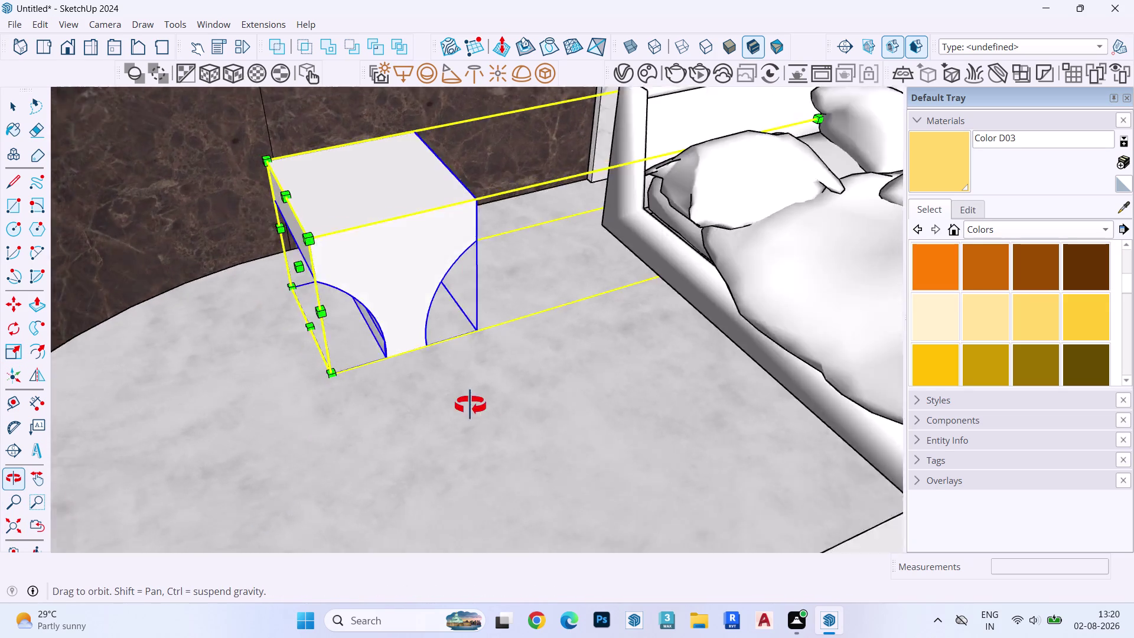
middle_drag(468, 417, 0, 572)
Drag the top scale grip down to squash both nightstands nearly flat.
key(k)
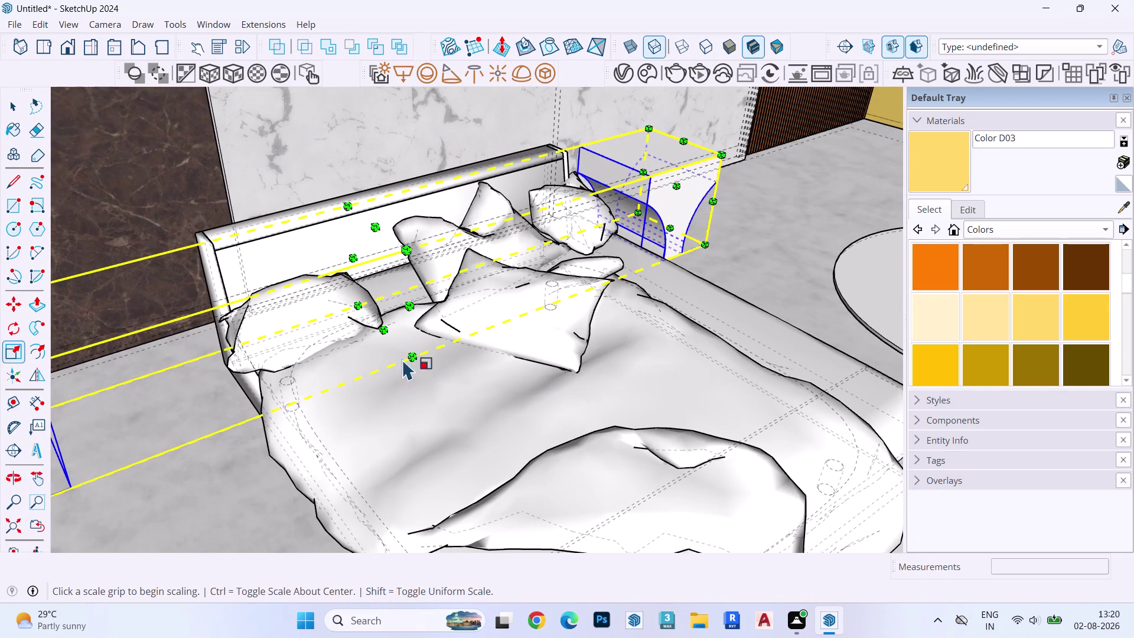
key(k)
drag(375, 229, 389, 301)
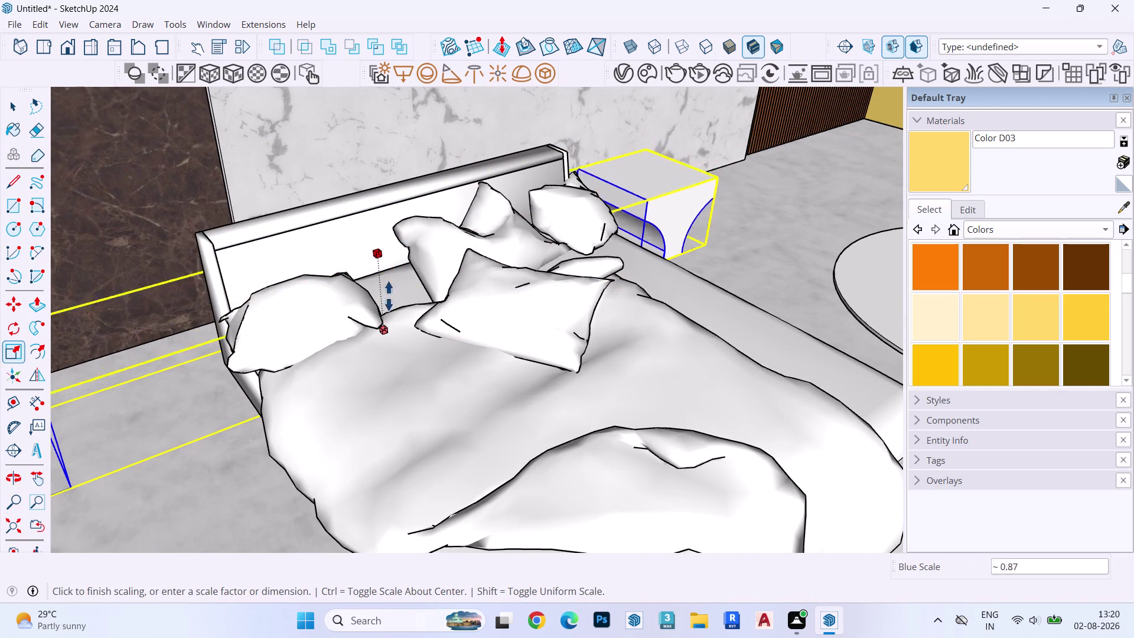
drag(389, 301, 263, 518)
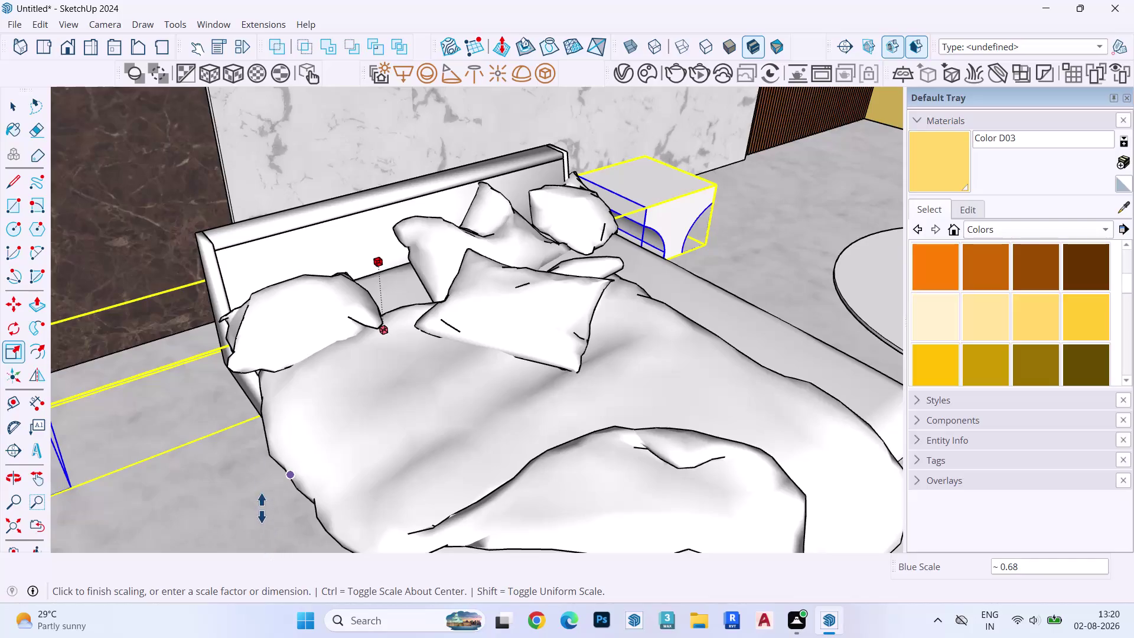
drag(263, 518, 254, 417)
scroll(down, 3)
drag(255, 415, 75, 513)
scroll(down, 3)
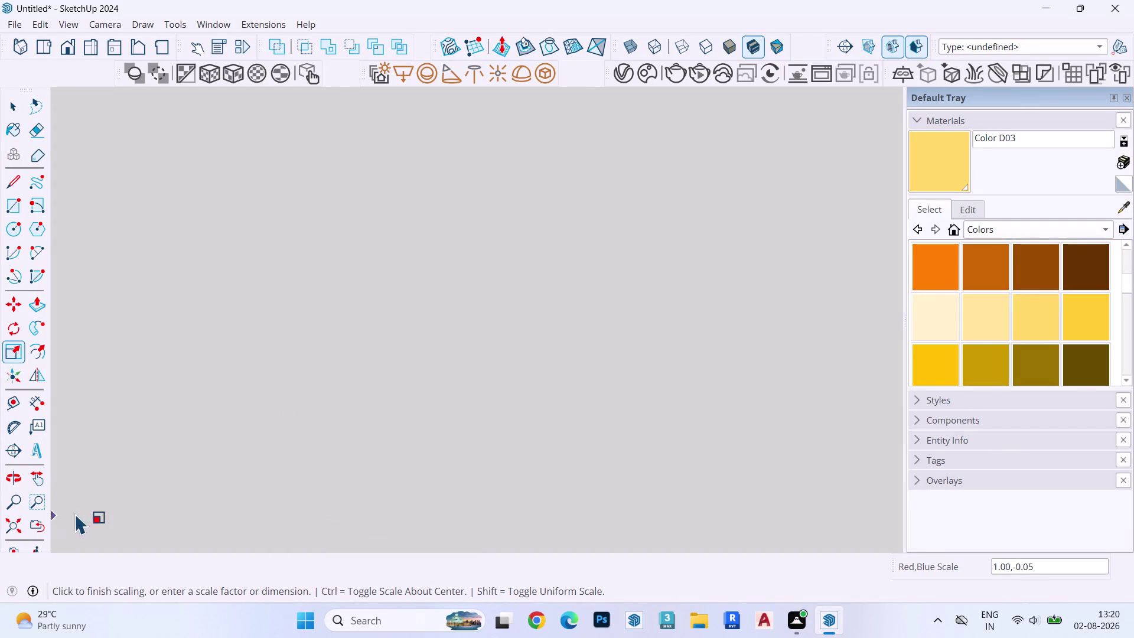
drag(75, 513, 31, 526)
click(33, 526)
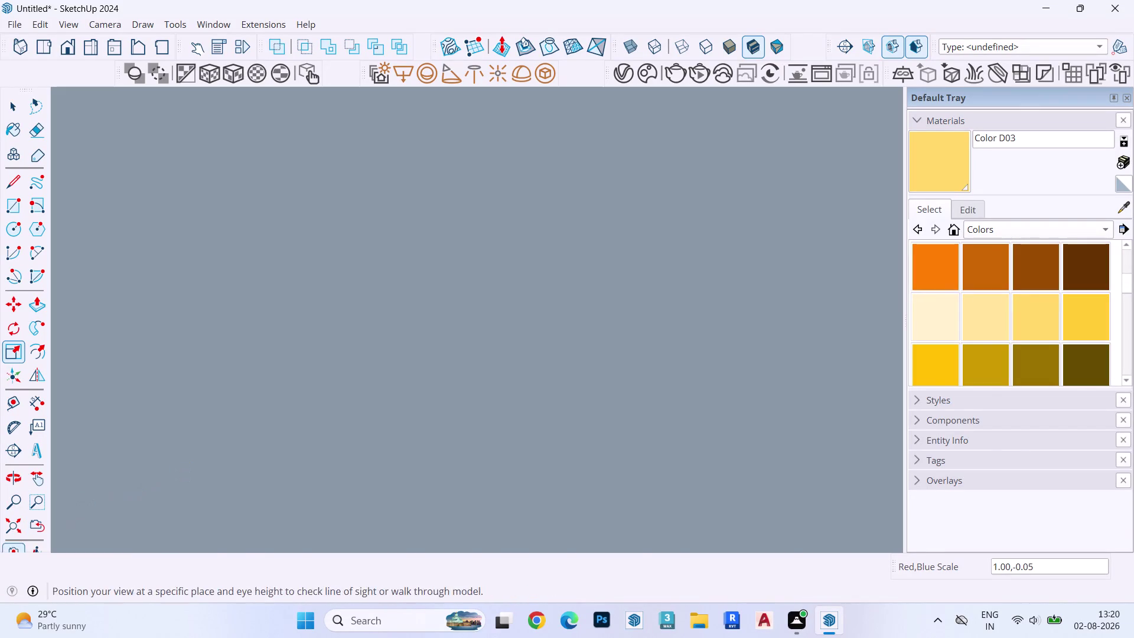
click(42, 530)
Return to the previous camera view and orbit out to see the whole bedroom.
middle_drag(321, 364, 283, 160)
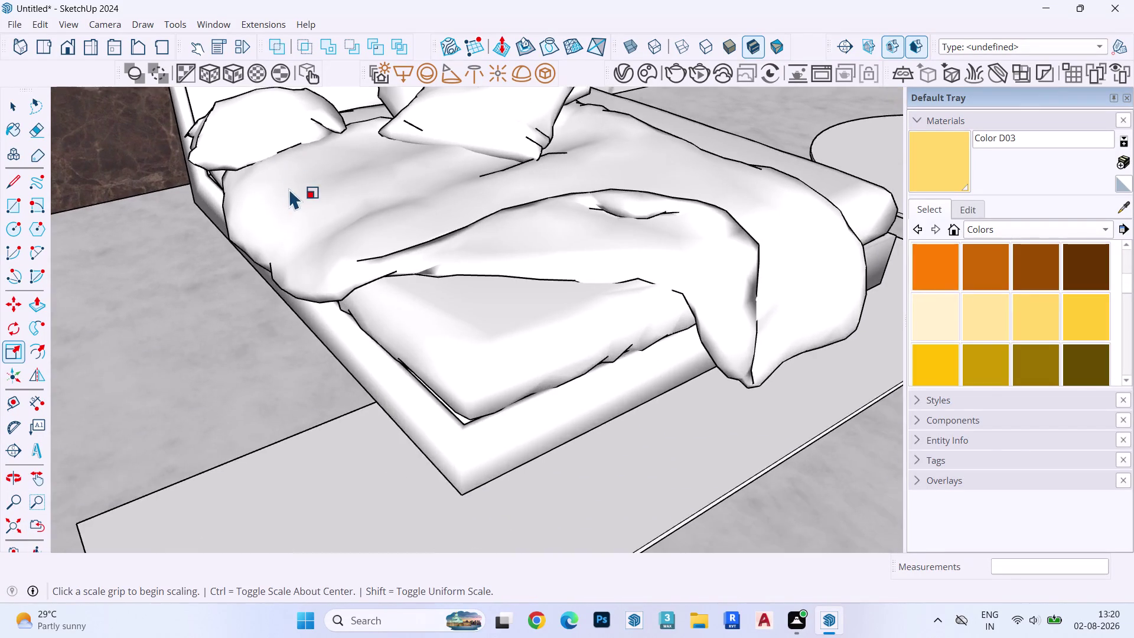
scroll(down, 3)
scroll(up, 3)
scroll(down, 3)
scroll(up, 3)
scroll(down, 3)
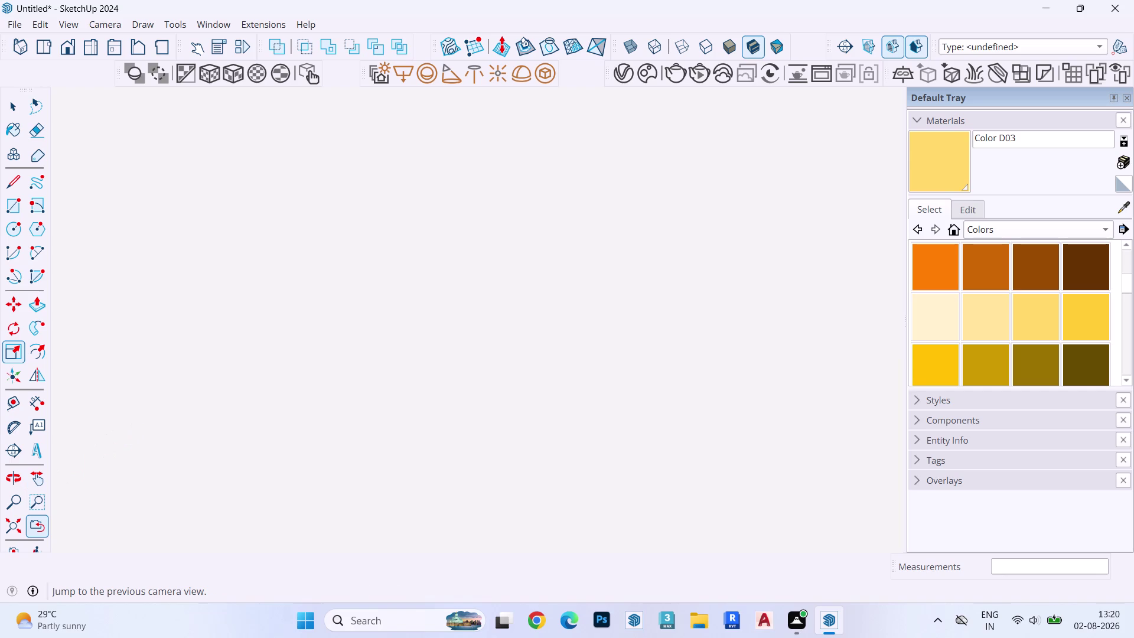
double_click(39, 521)
middle_drag(284, 424, 107, 285)
scroll(down, 3)
scroll(up, 3)
scroll(down, 3)
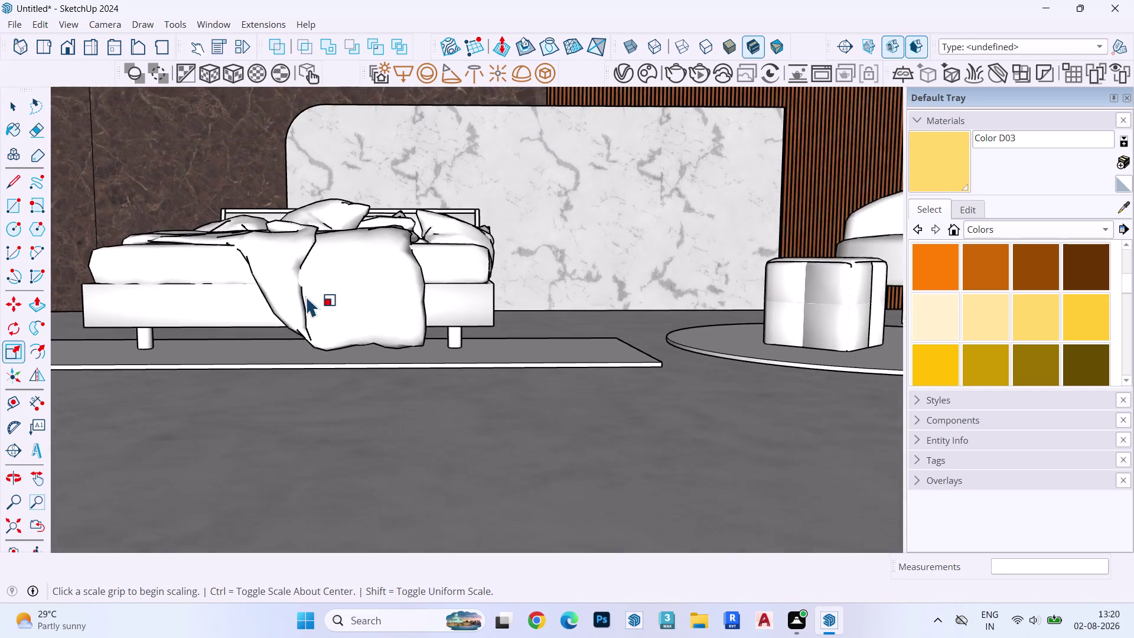
scroll(down, 3)
middle_drag(383, 328, 444, 338)
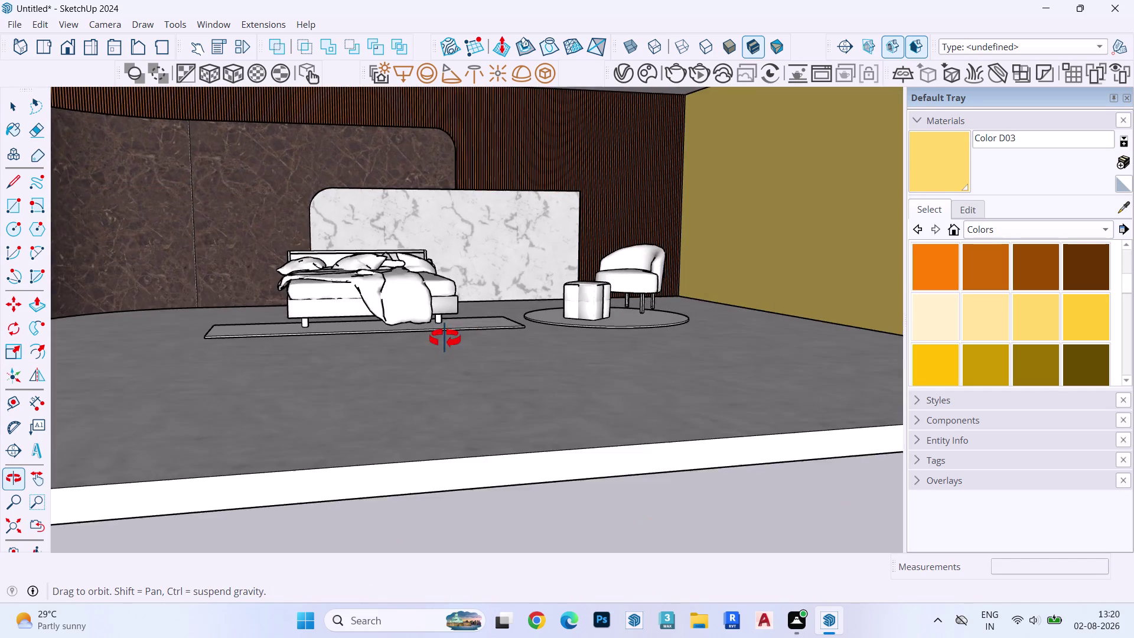
Orbit below the floor and undo the nightstand flattening twice with Ctrl+Z.
middle_drag(445, 338, 437, 394)
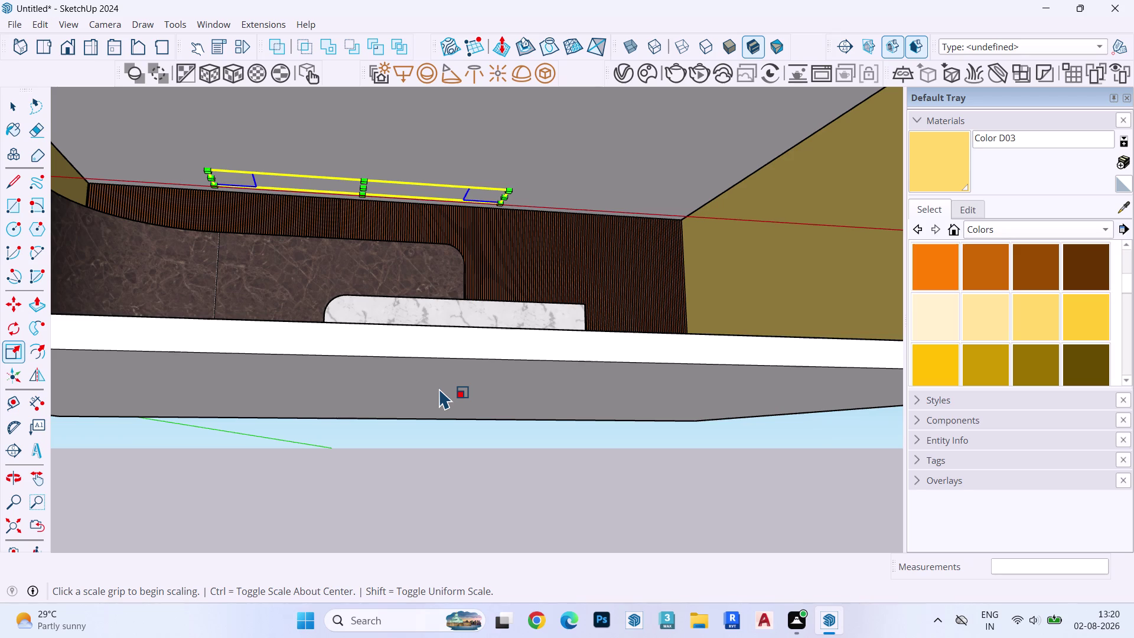
key(ctrl+z)
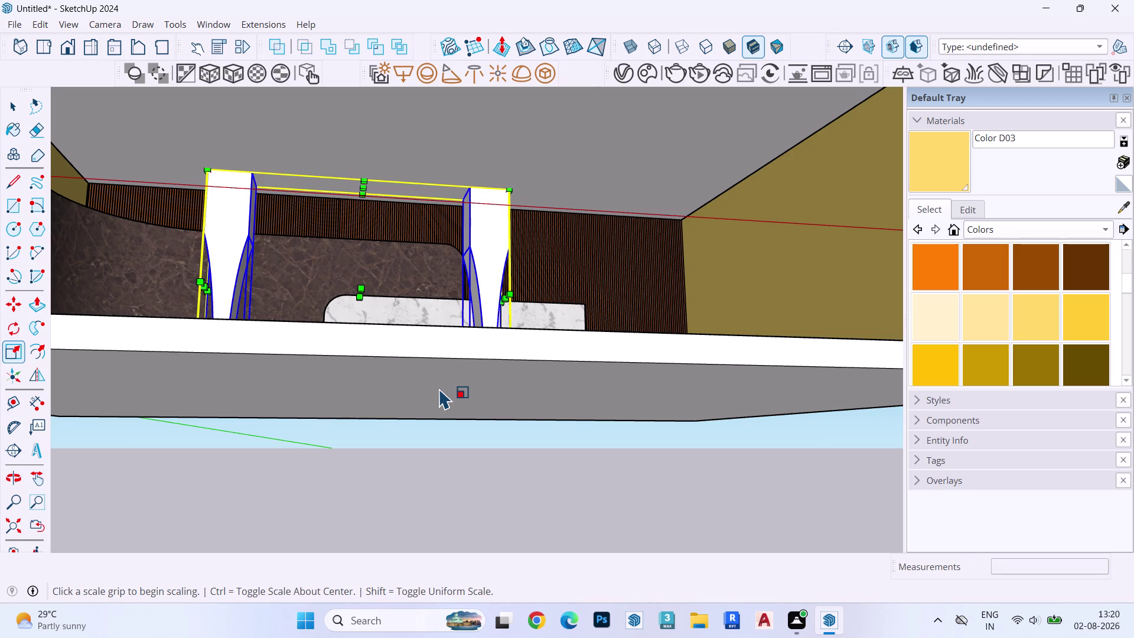
key(ctrl+z)
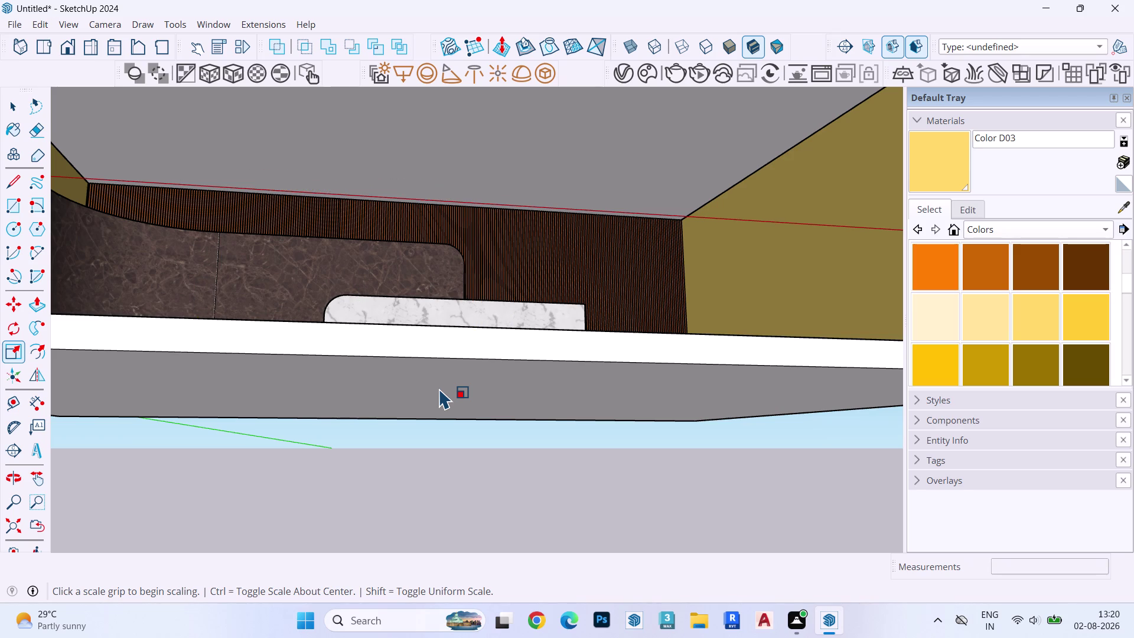
key(Escape)
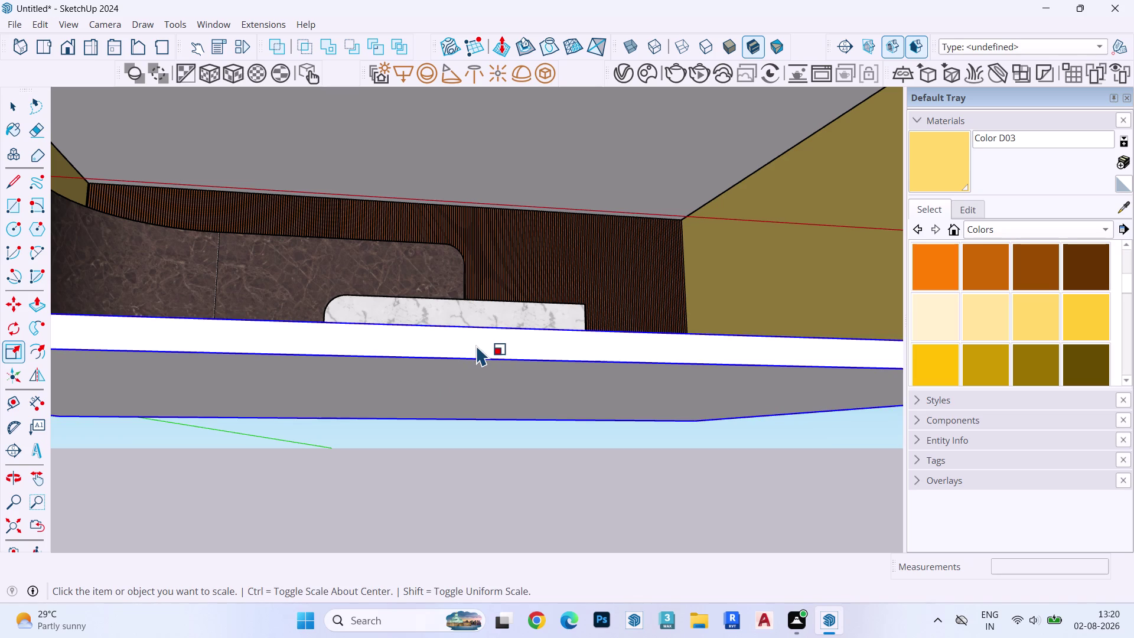